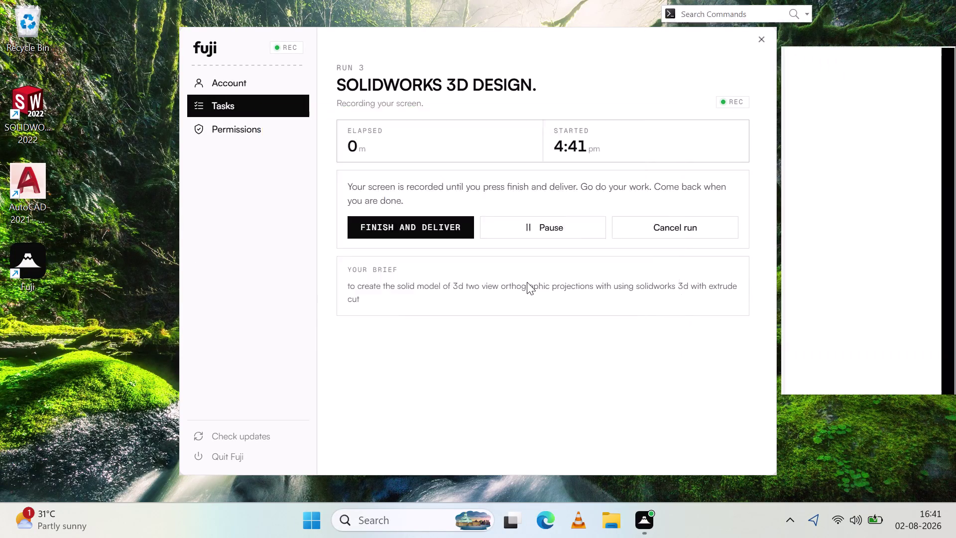
Launch SOLIDWORKS 2022, create a new blank part, and start a Revolved Boss feature.
click(228, 114)
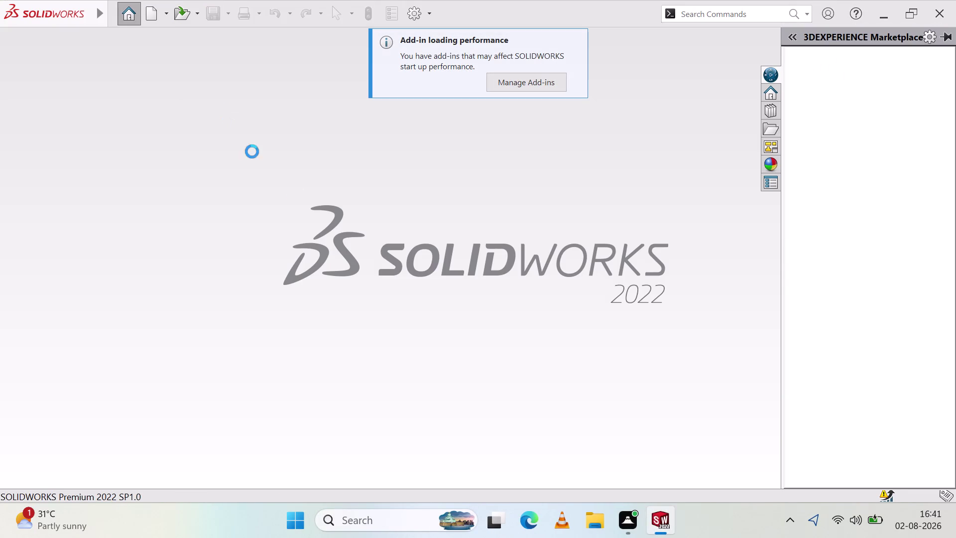
click(376, 212)
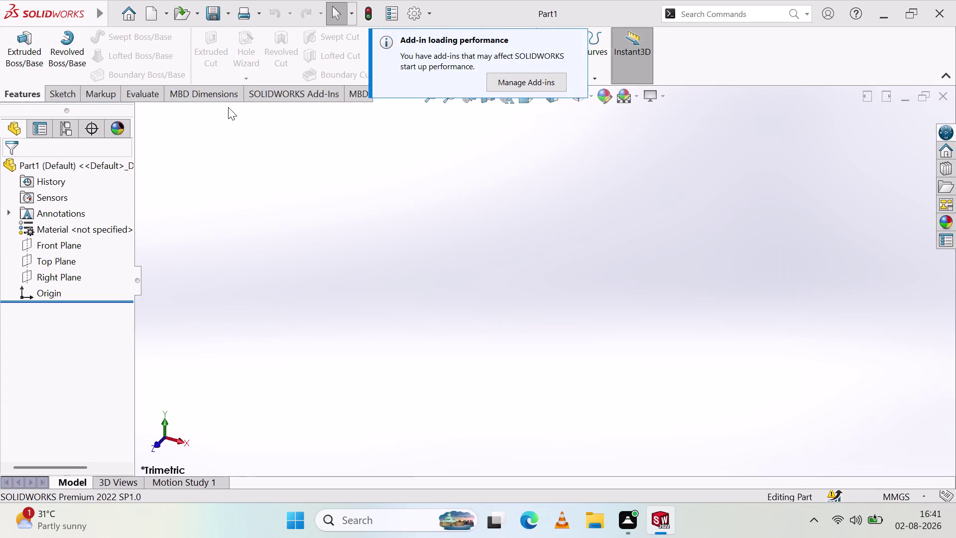
click(70, 52)
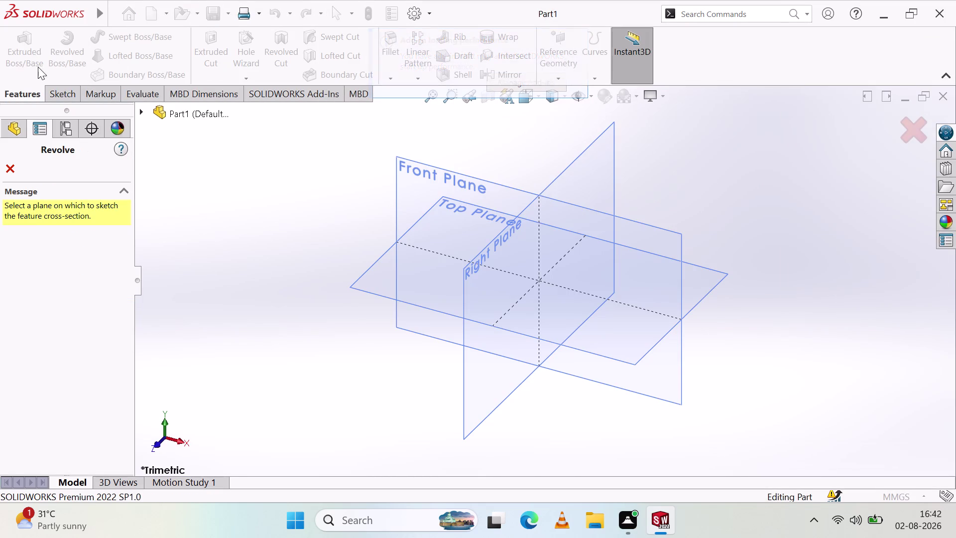
Cancel the accidental revolve and start a new sketch on the Front Plane.
click(8, 163)
click(22, 99)
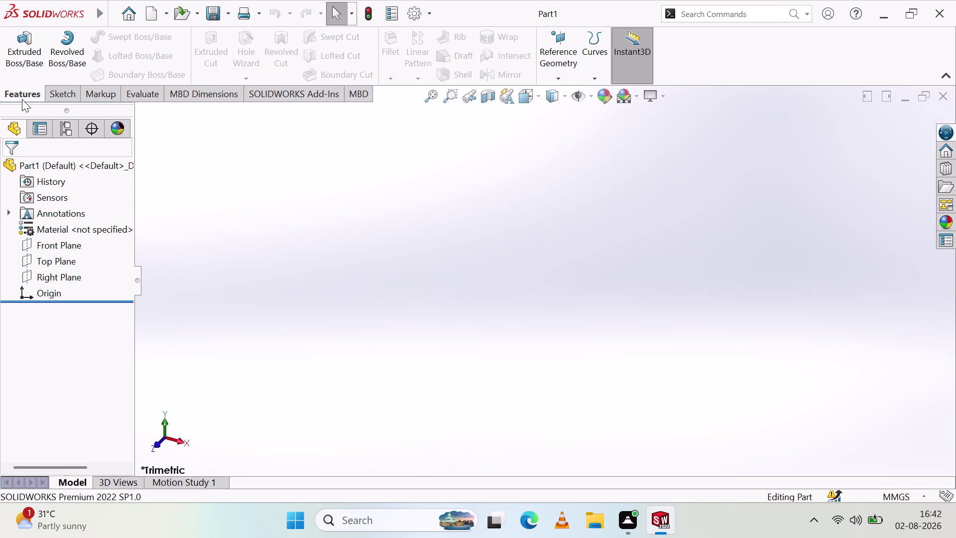
click(20, 87)
click(64, 91)
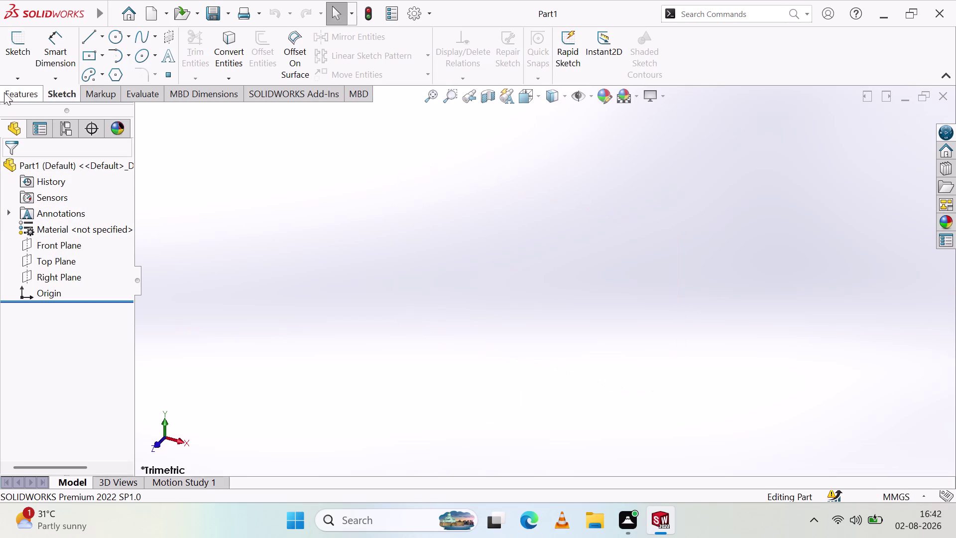
click(18, 43)
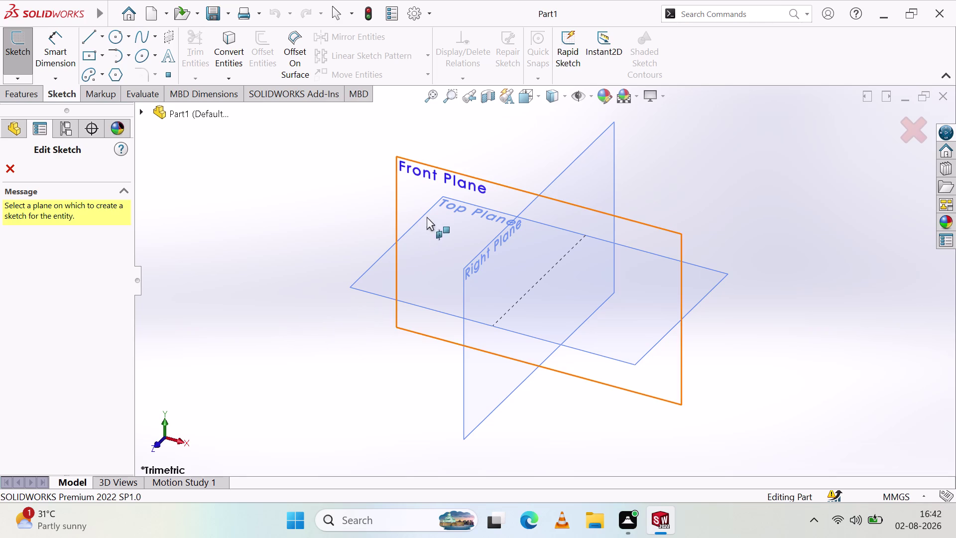
click(413, 189)
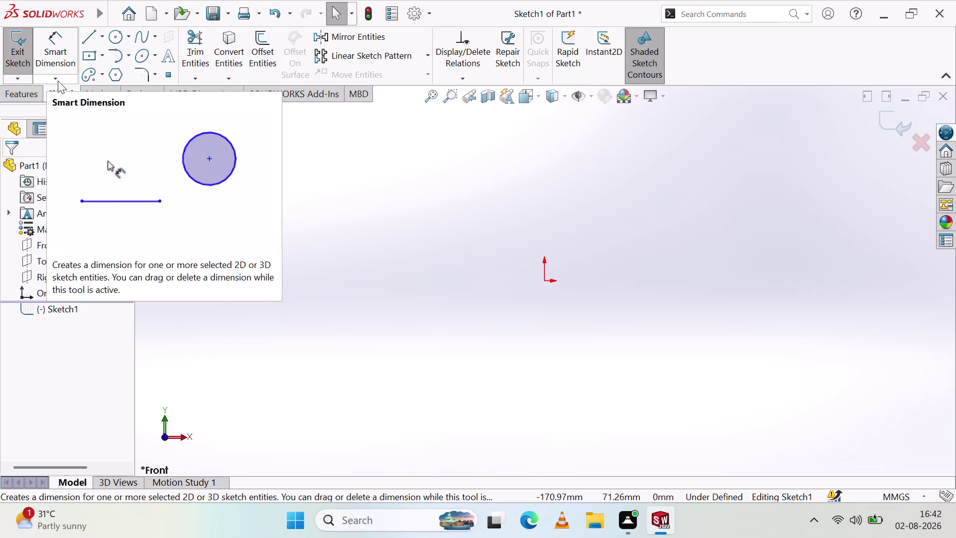
Set the Line tool to construction geometry and start a vertical centreline above the origin.
click(102, 37)
click(117, 77)
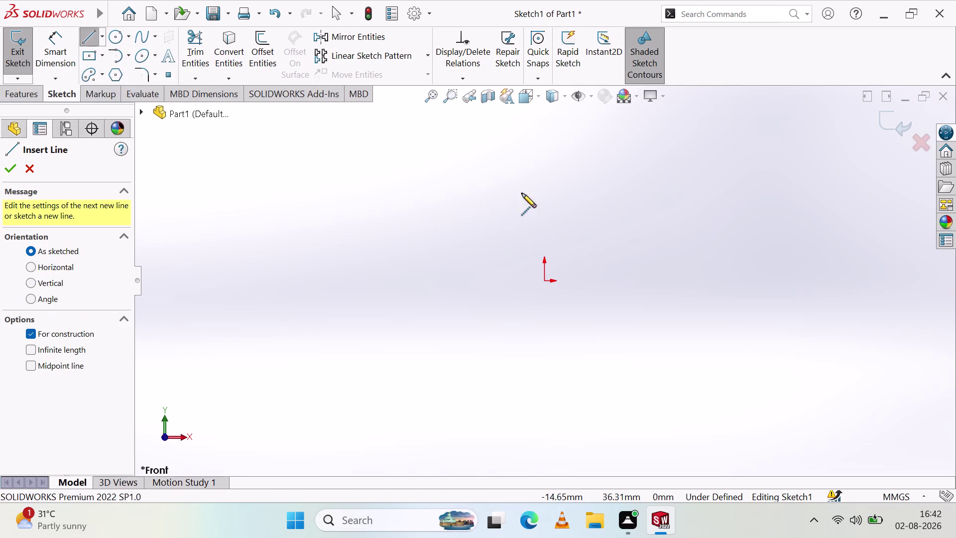
click(544, 119)
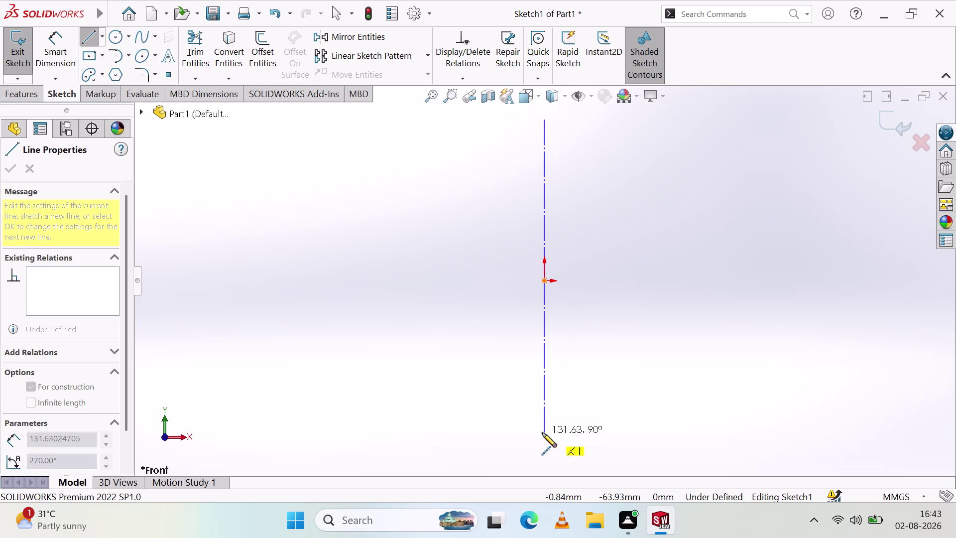
Finish the vertical centreline through the origin and add a horizontal centreline across it.
click(544, 468)
key(Escape)
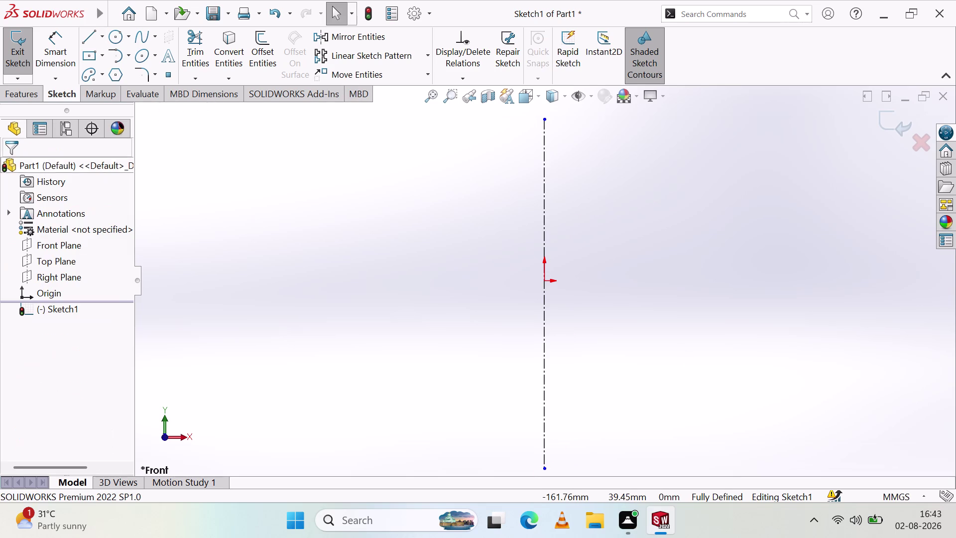
click(103, 35)
click(161, 76)
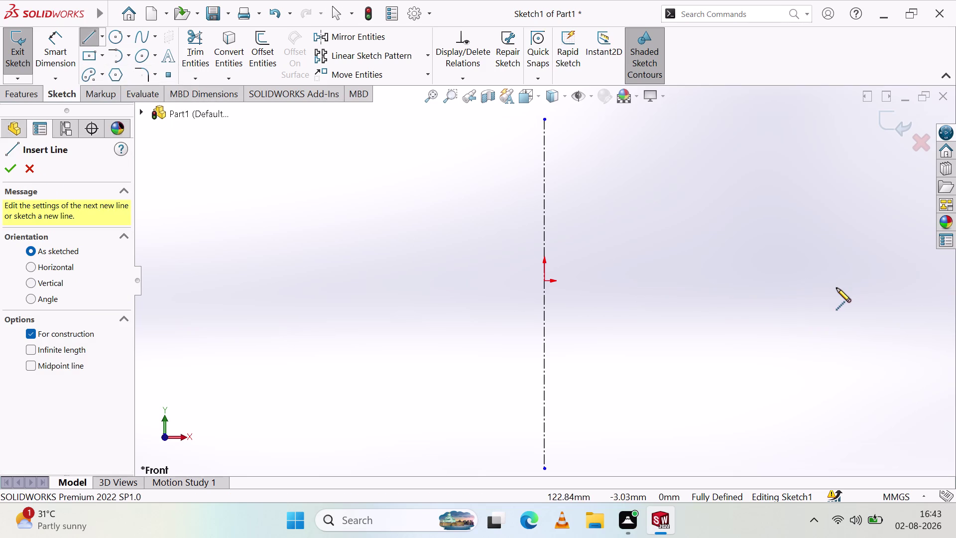
click(877, 279)
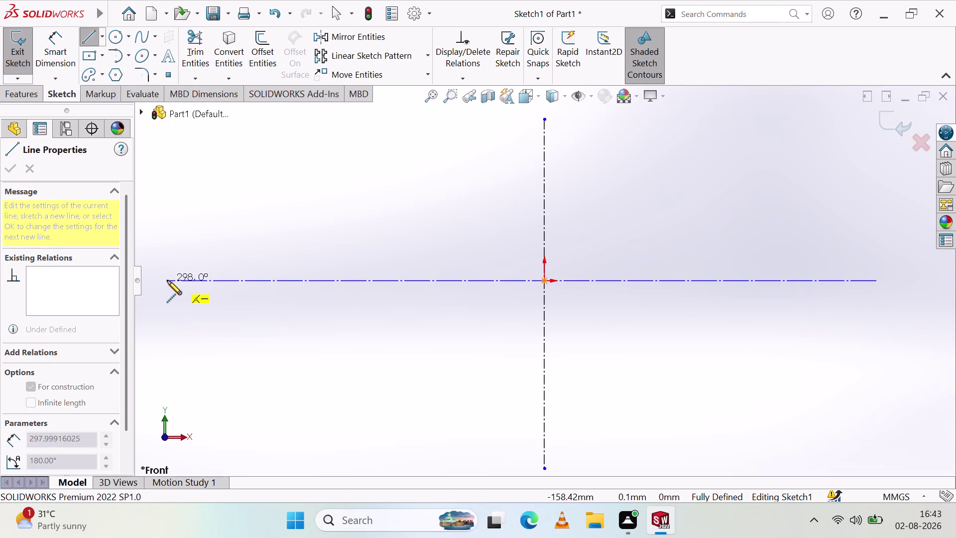
click(167, 280)
key(Escape)
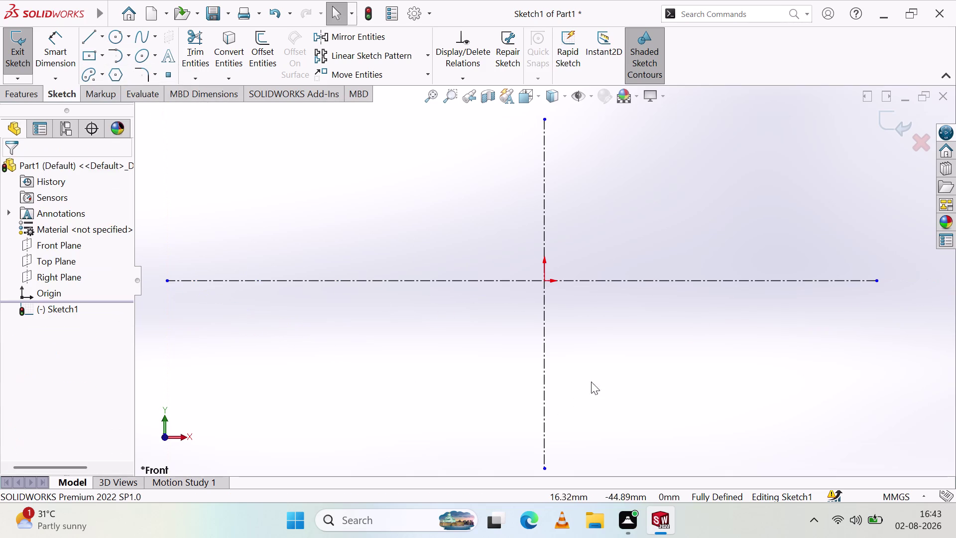
scroll(up, 3)
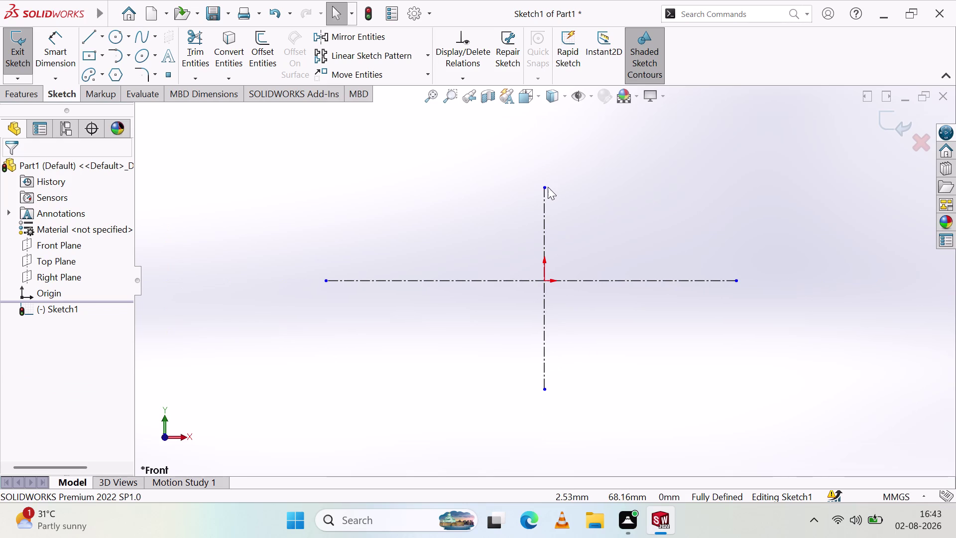
Stretch both centrelines' ends outward, upward, downward, left and right.
scroll(up, 3)
click(544, 186)
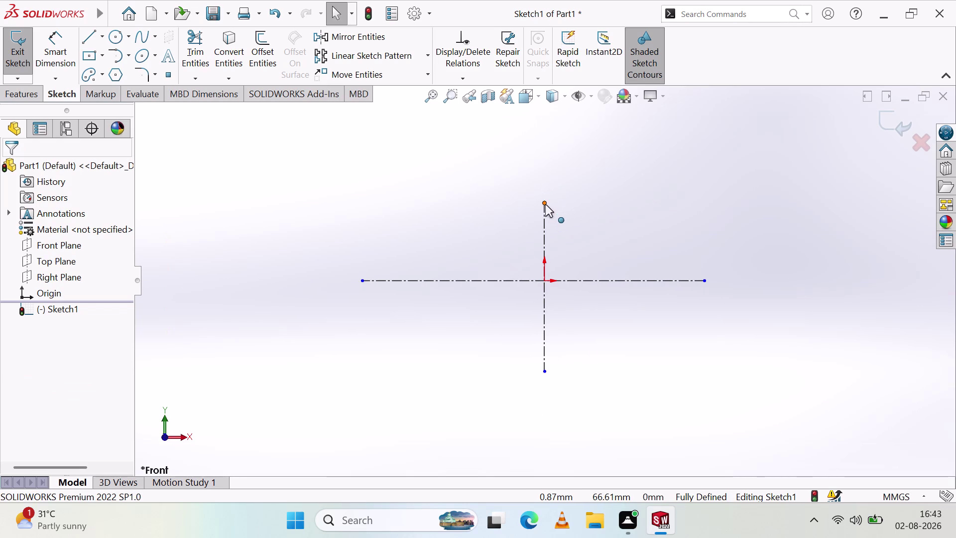
drag(545, 204, 540, 135)
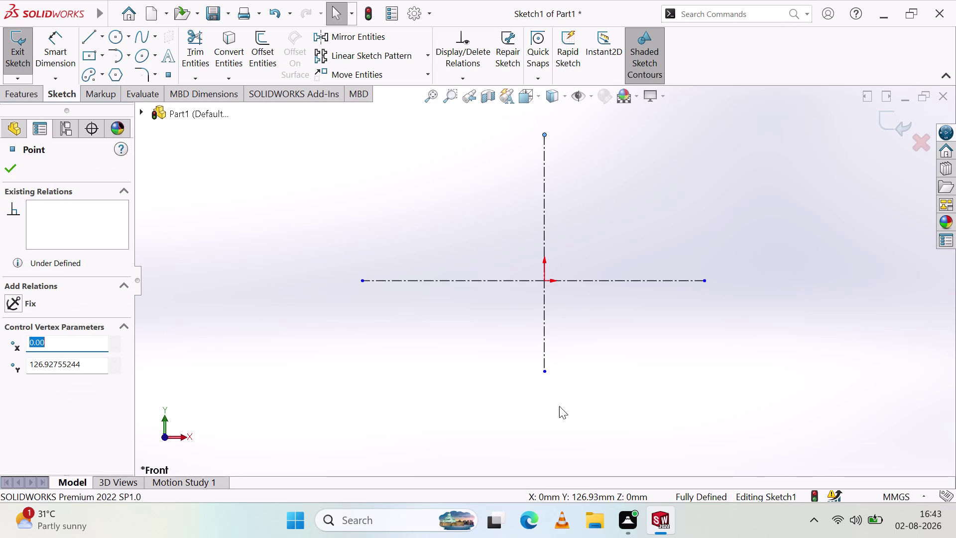
drag(546, 372, 564, 456)
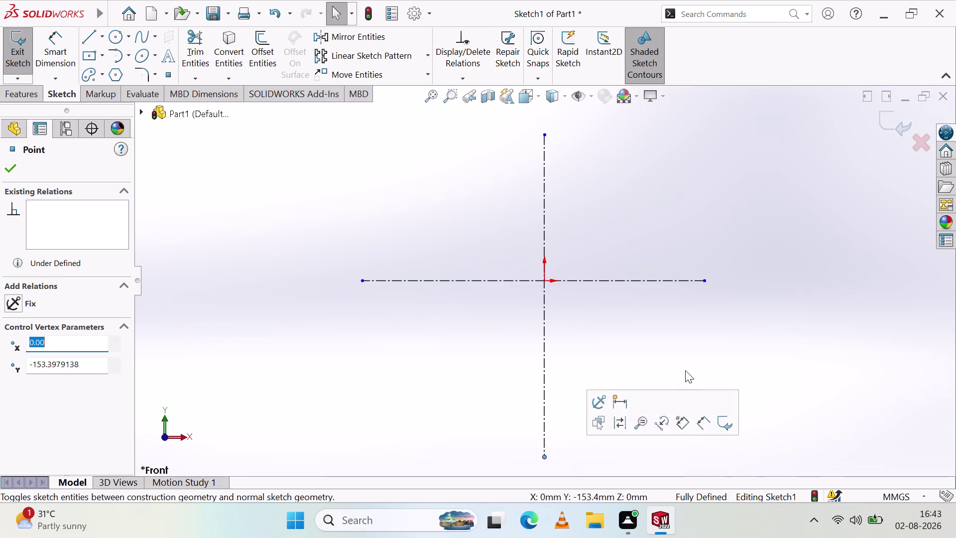
drag(706, 279, 869, 279)
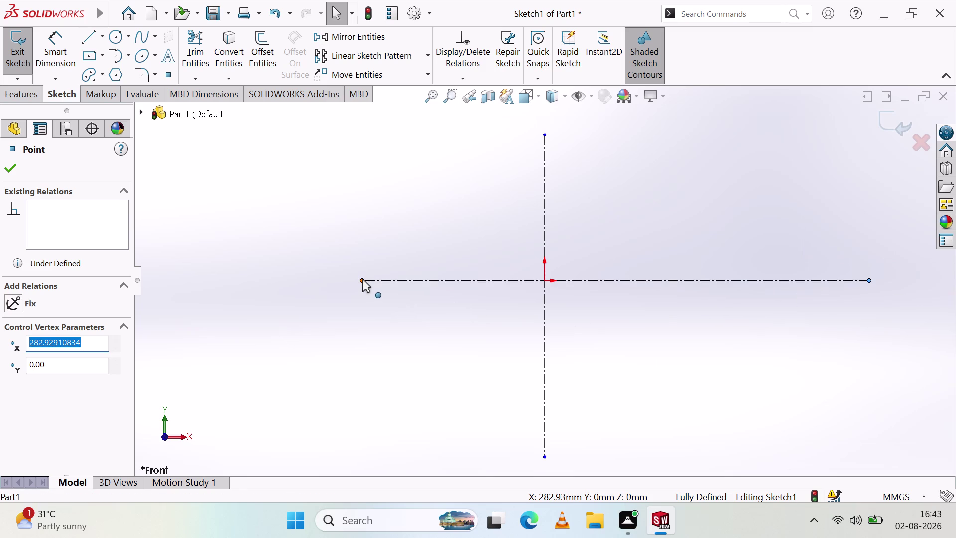
drag(363, 280, 261, 261)
click(373, 344)
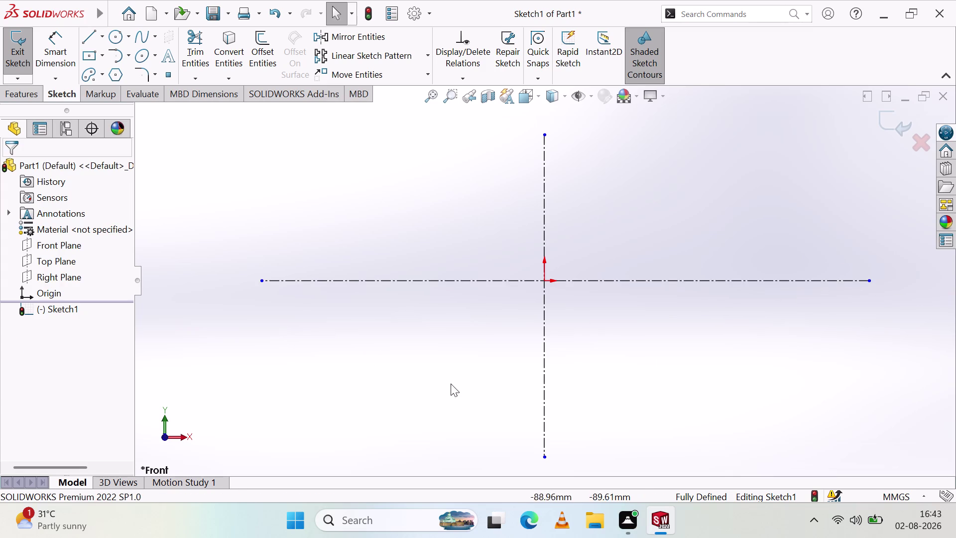
Zoom around the lengthened centrelines and switch the Line tool to regular lines.
scroll(down, 3)
scroll(up, 3)
scroll(up, 3)
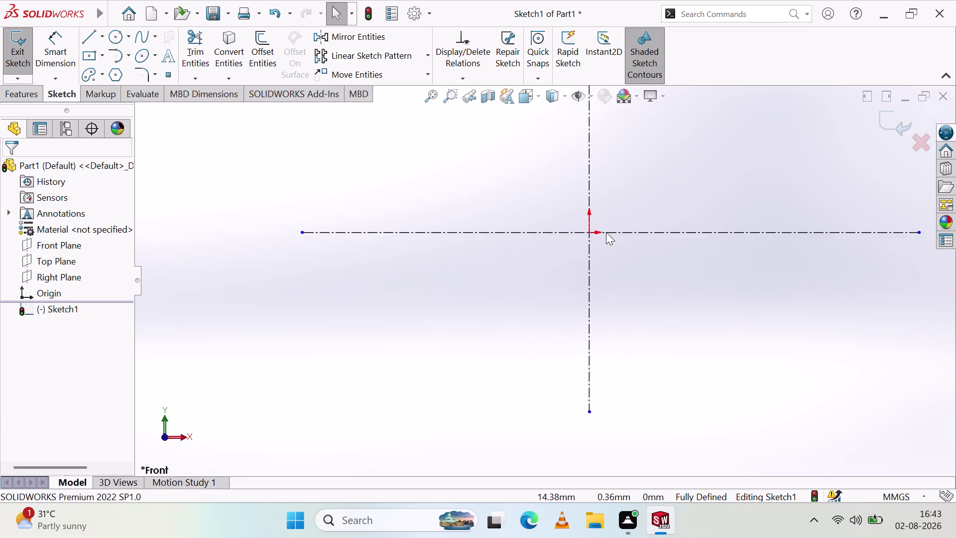
scroll(down, 3)
scroll(up, 3)
scroll(down, 3)
scroll(down, 3)
scroll(up, 3)
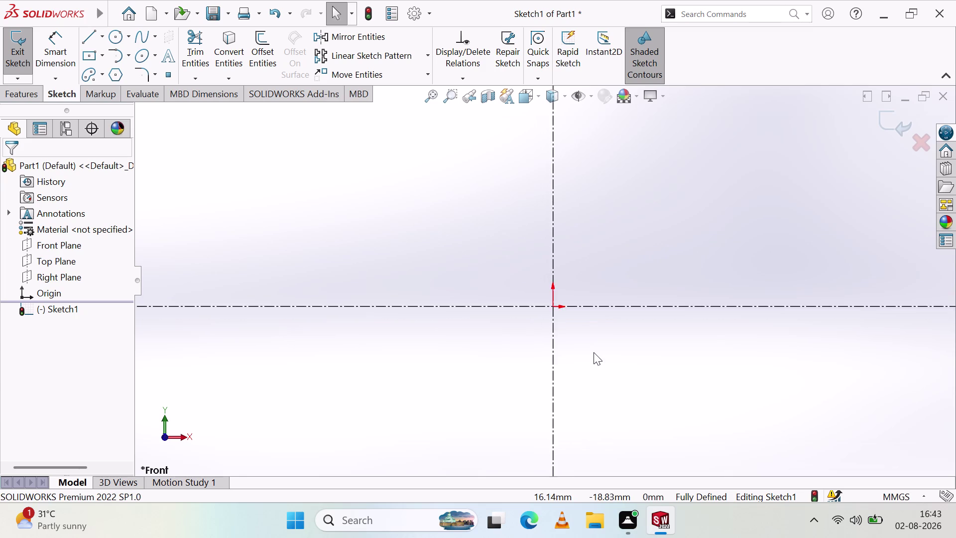
scroll(up, 3)
scroll(down, 3)
scroll(up, 3)
scroll(down, 3)
scroll(up, 3)
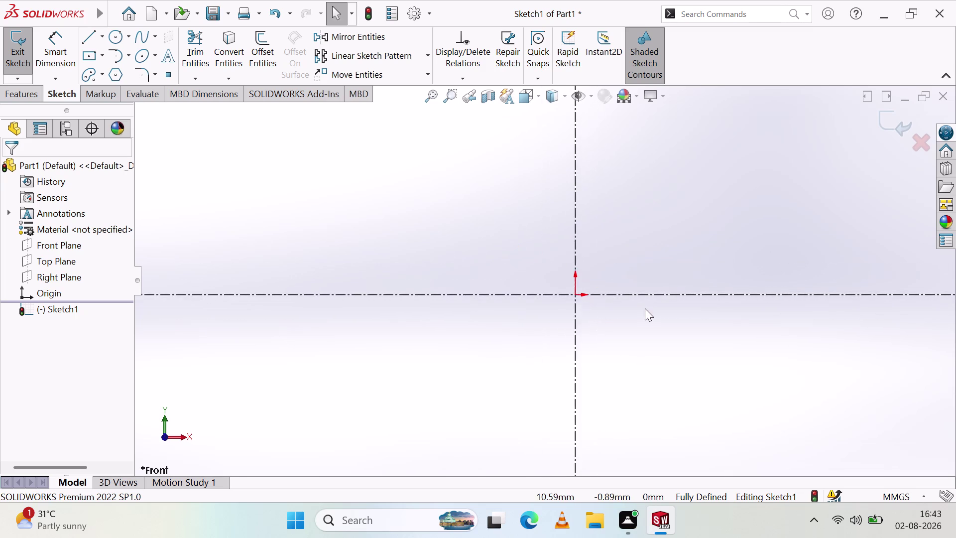
scroll(down, 3)
scroll(up, 3)
scroll(down, 3)
scroll(down, 3)
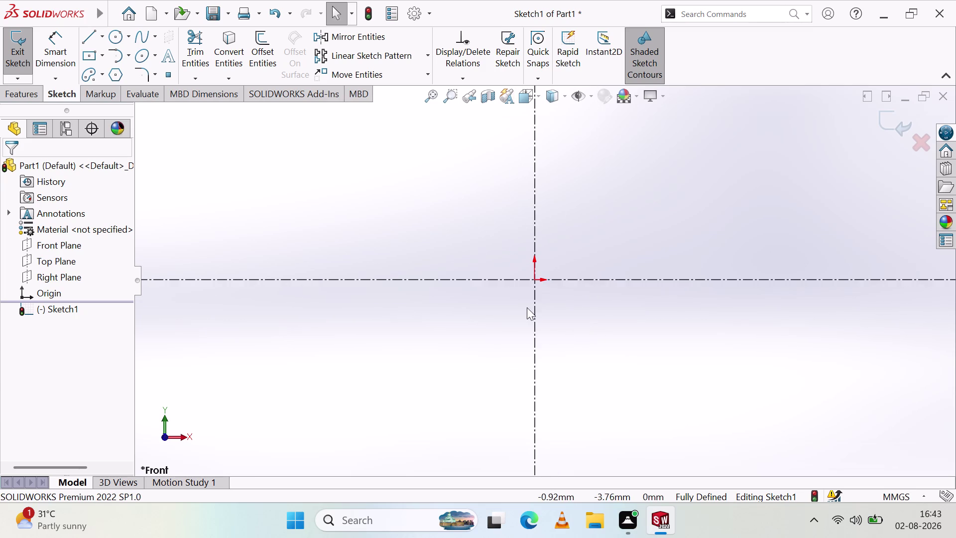
scroll(up, 3)
scroll(down, 3)
scroll(up, 3)
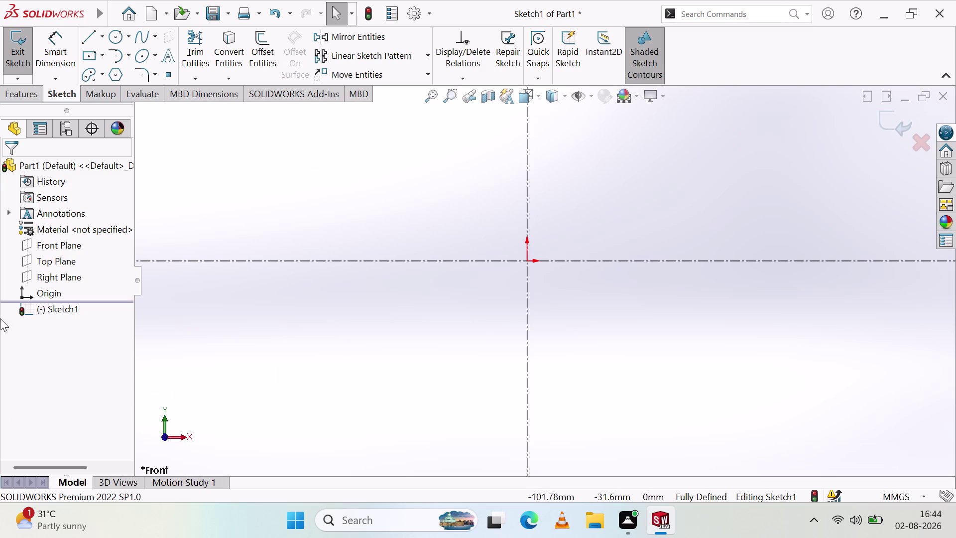
click(92, 35)
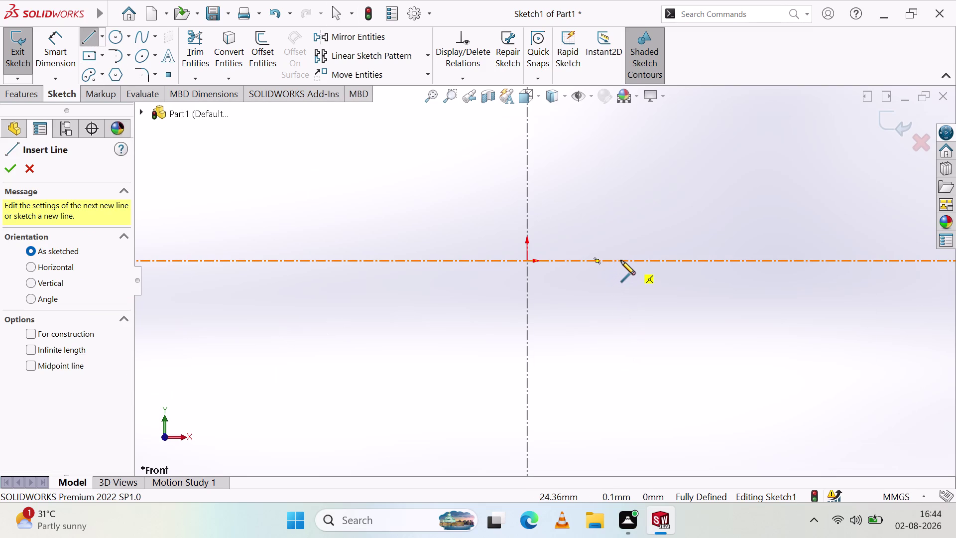
Draw a base line from the origin rightward, then delete it.
click(526, 261)
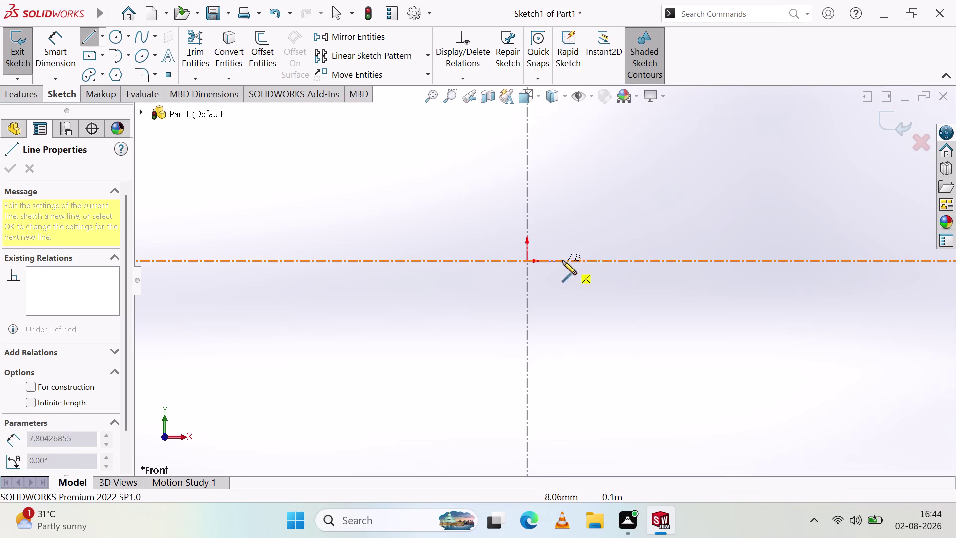
click(663, 260)
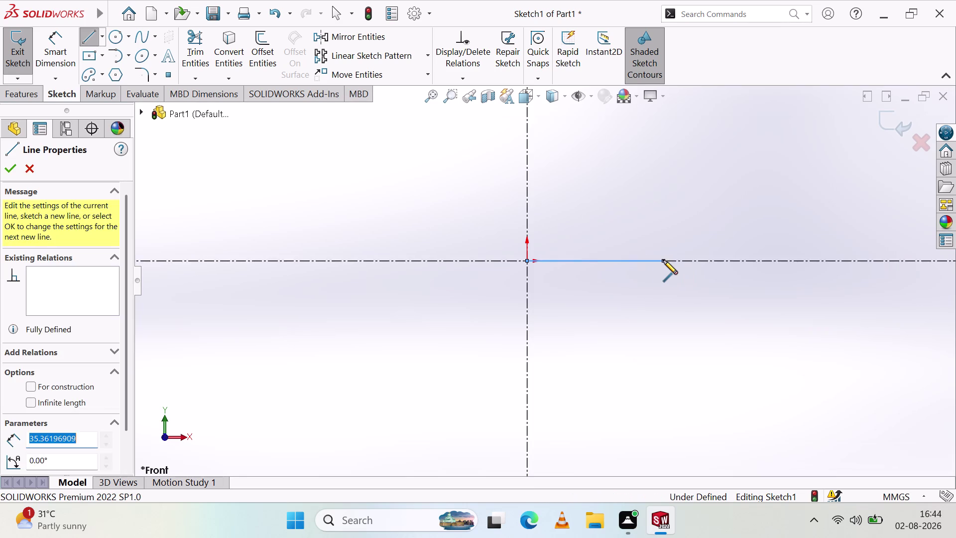
key(Escape)
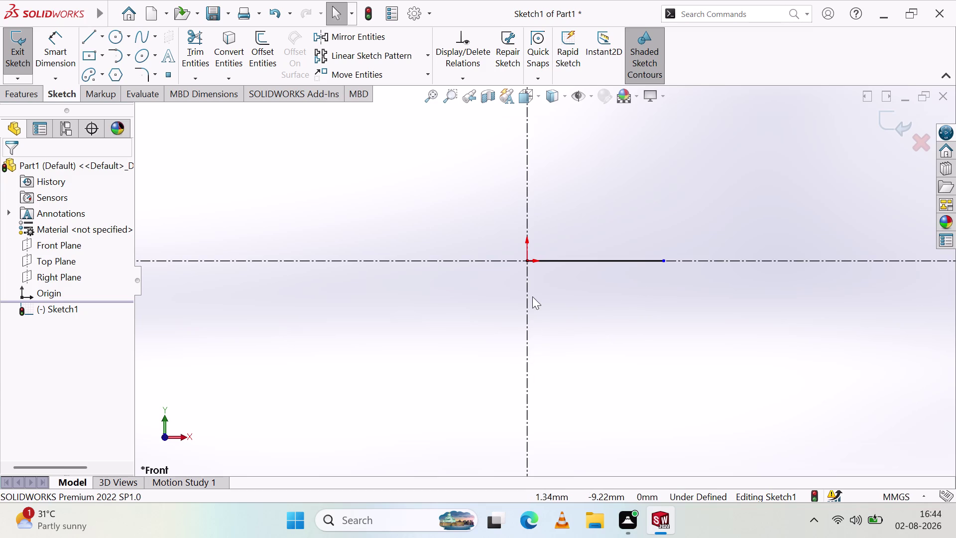
click(94, 43)
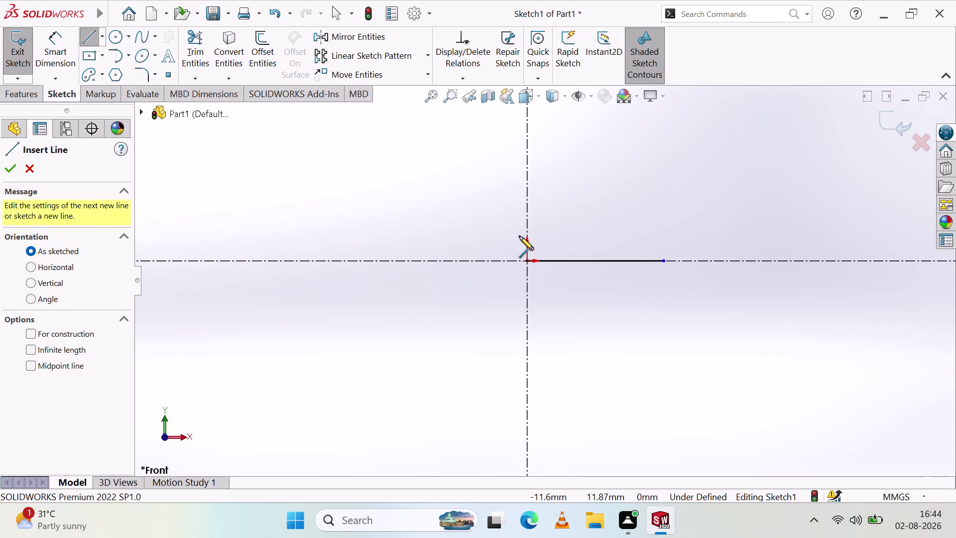
key(Escape)
click(576, 260)
key(Delete)
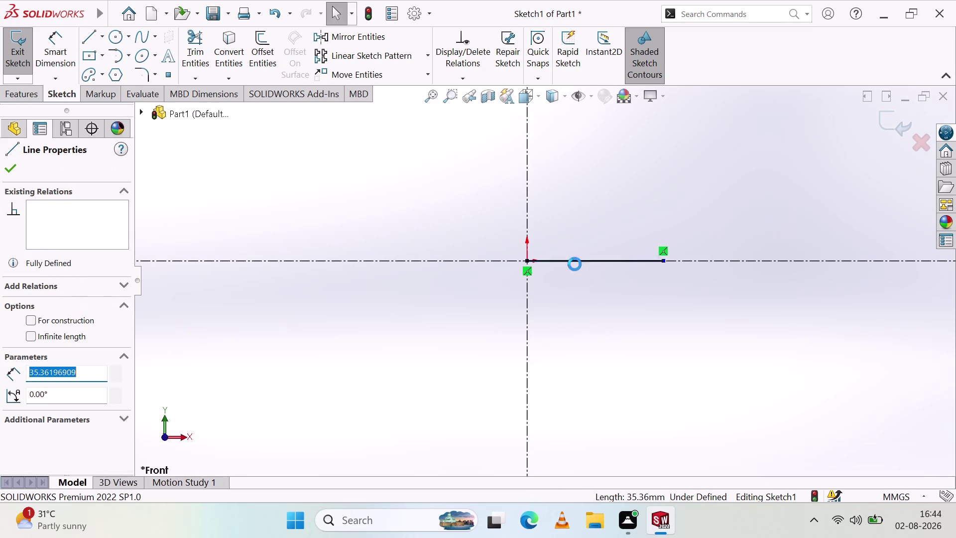
Redraw the base line along the horizontal centreline and stretch its left end farther left.
click(90, 38)
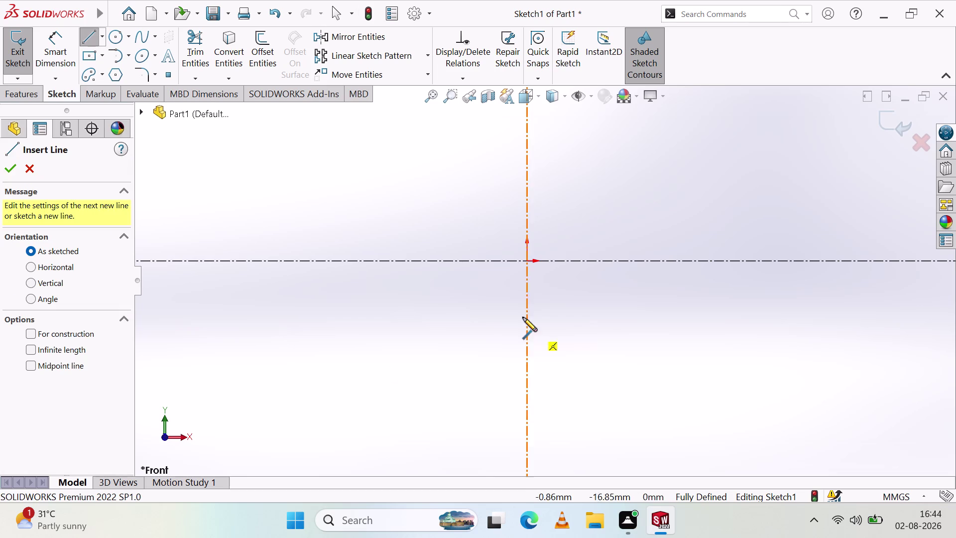
click(407, 260)
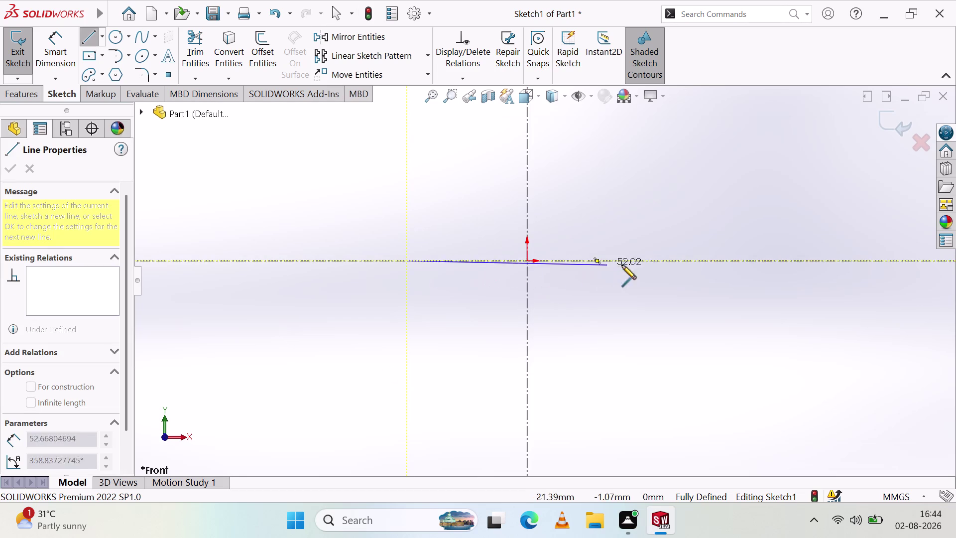
click(688, 260)
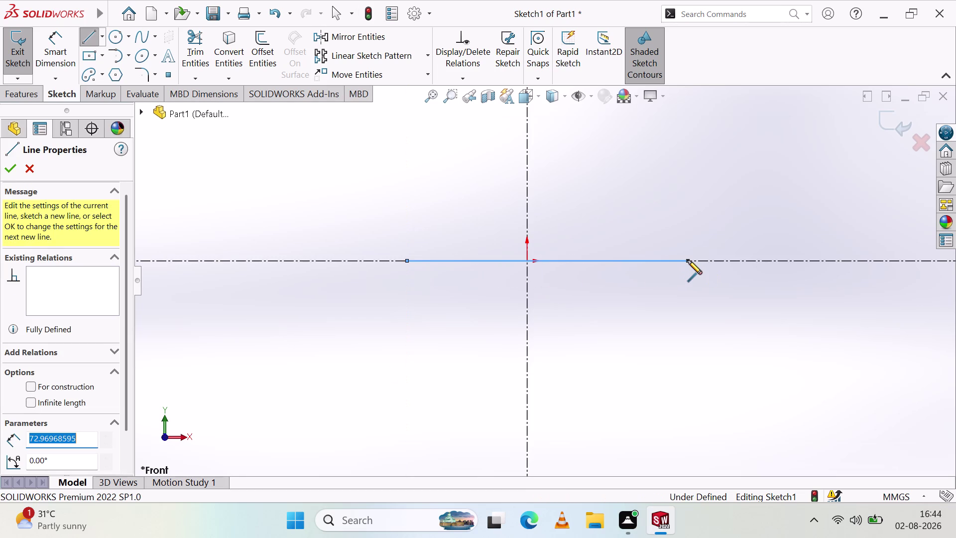
key(Escape)
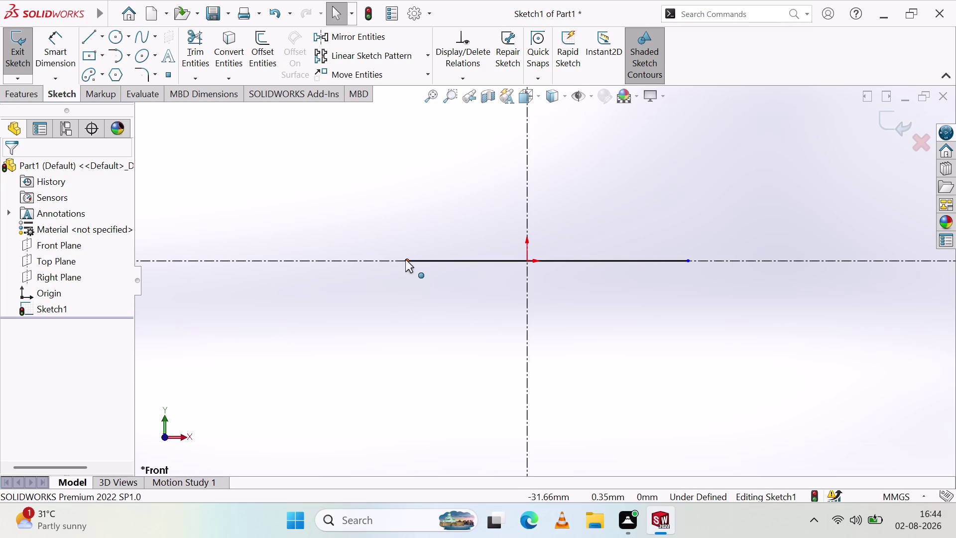
drag(407, 262, 313, 251)
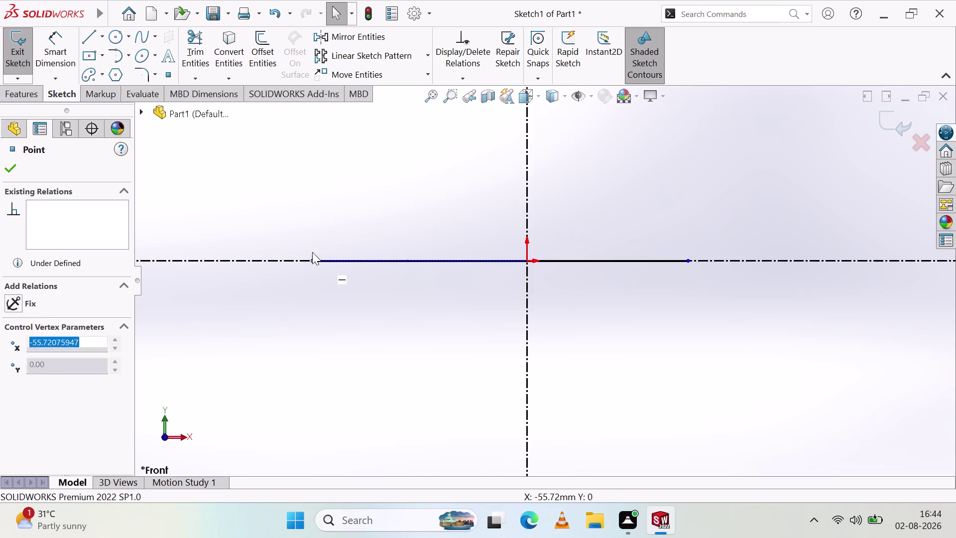
Stretch the base line's right end farther right along the horizontal centreline.
drag(689, 260, 748, 260)
key(Escape)
key(Escape)
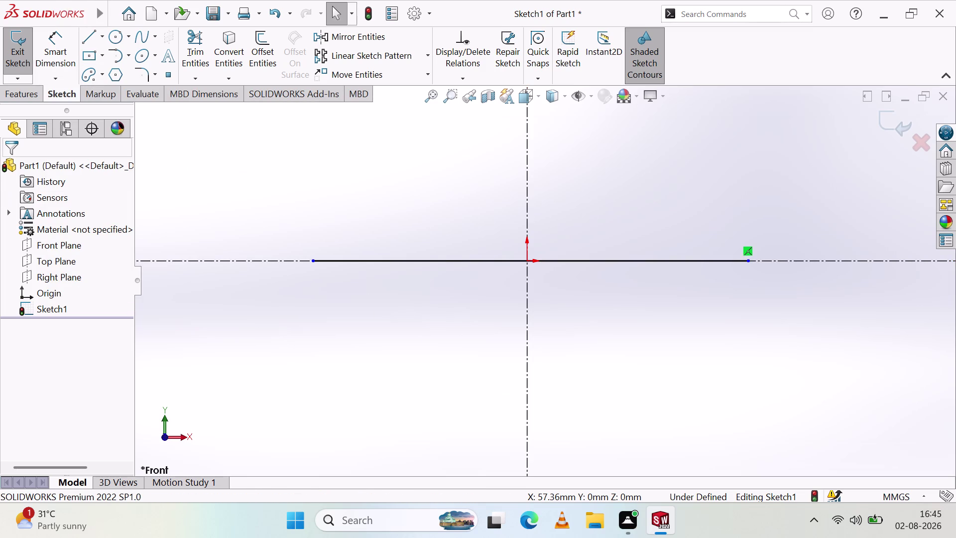
click(62, 45)
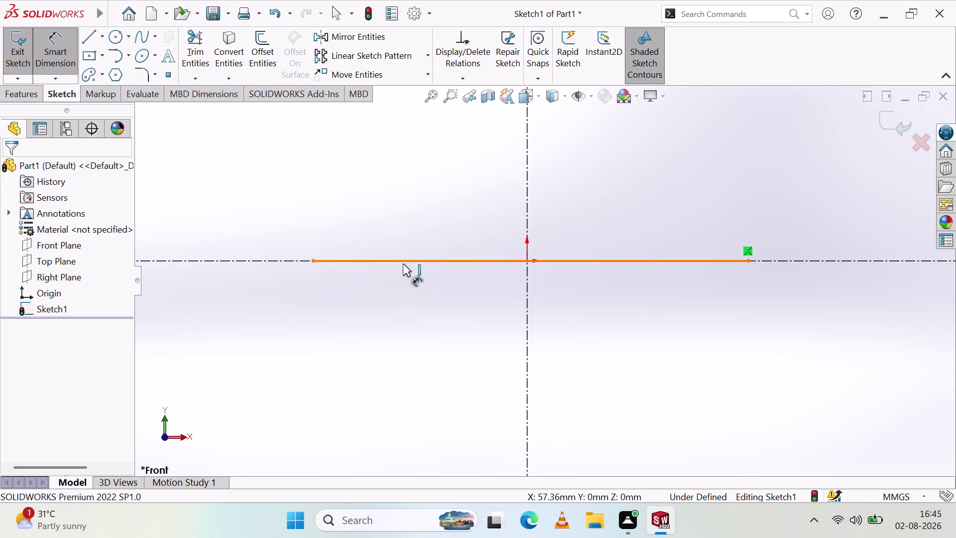
Dimension the base line to 54 mm and position the 54.00 label beneath it.
click(408, 261)
click(398, 321)
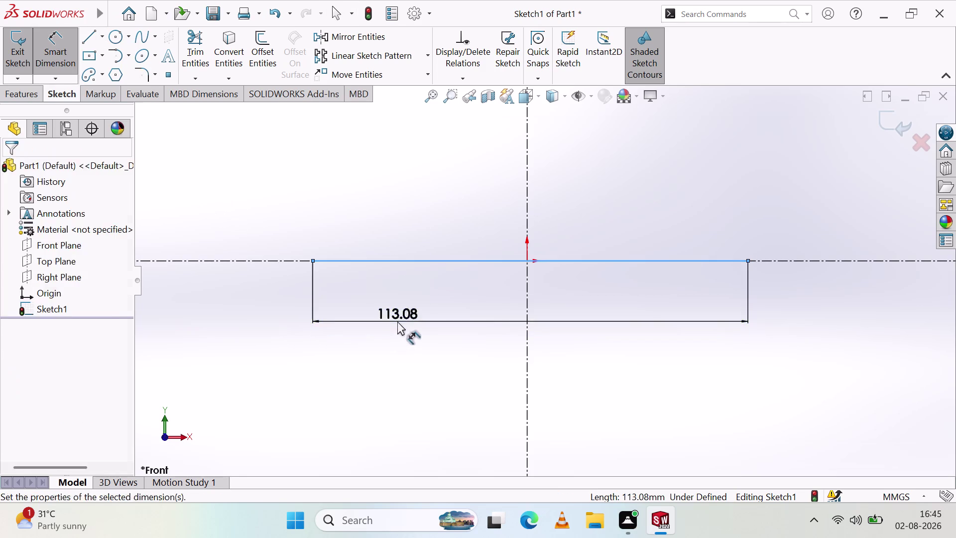
text(54)
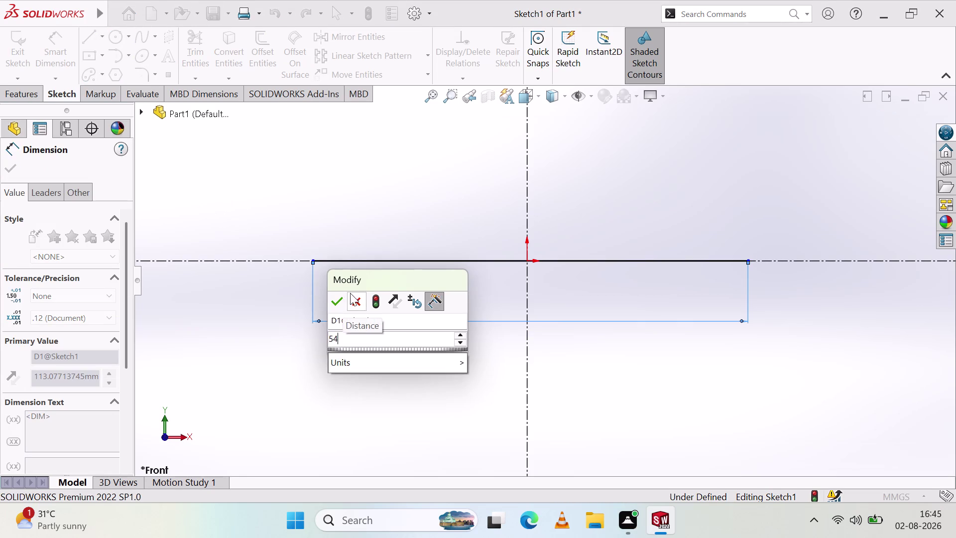
click(335, 297)
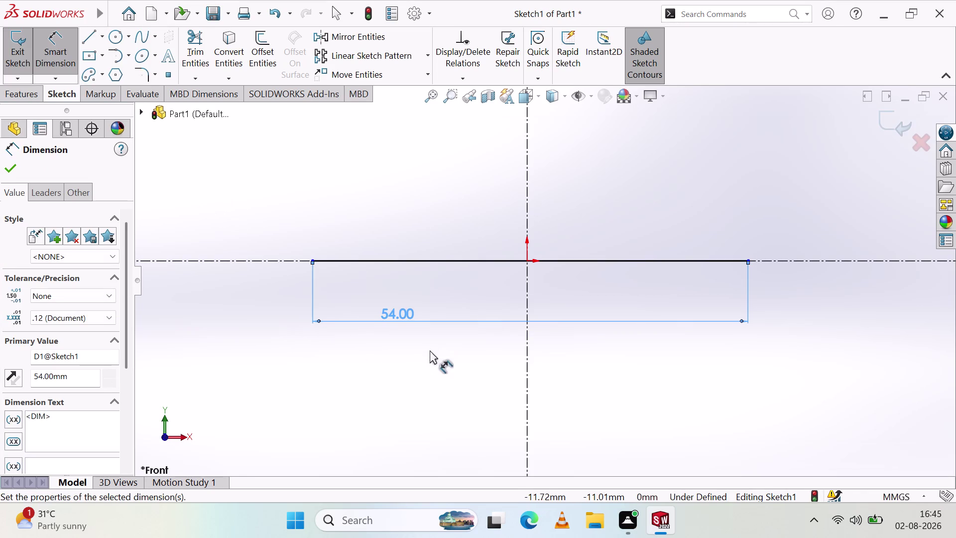
click(0, 172)
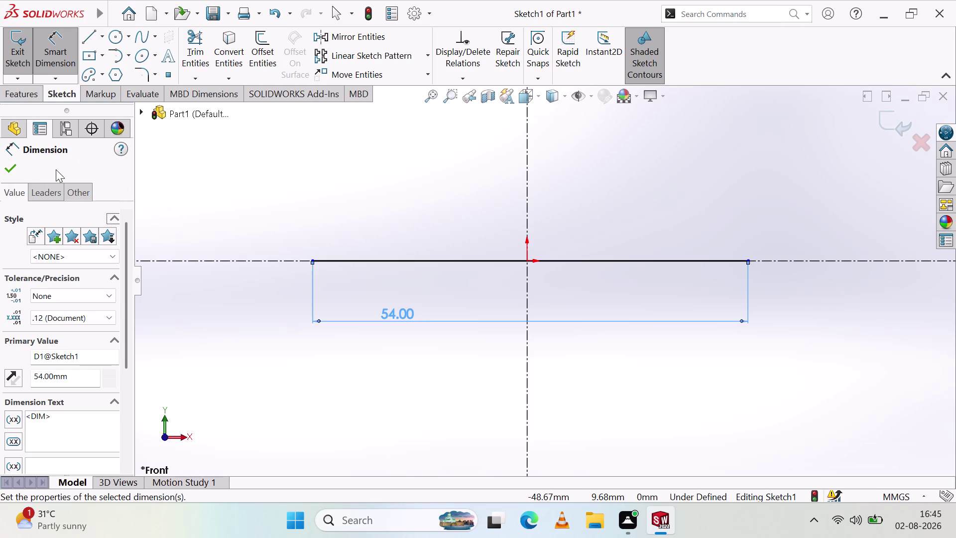
click(10, 165)
click(353, 211)
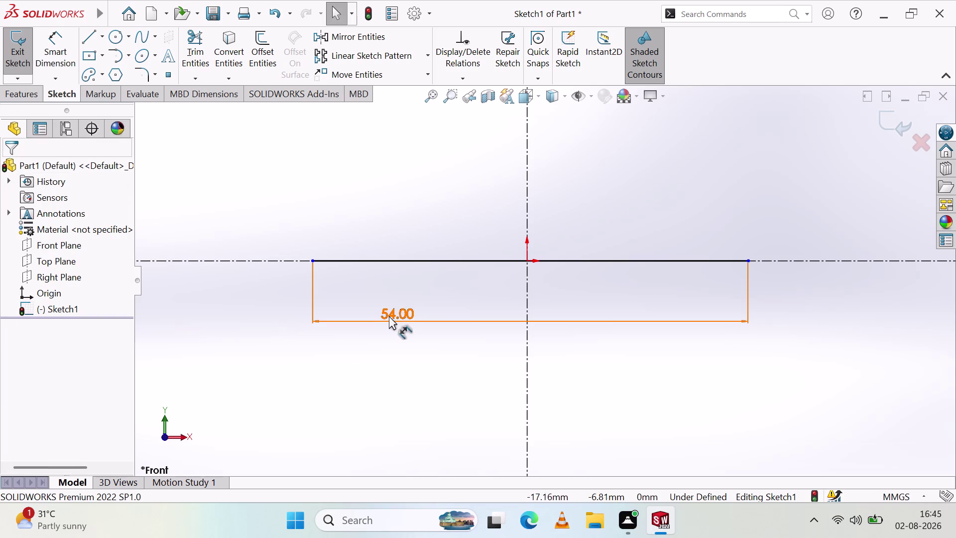
drag(388, 312, 569, 300)
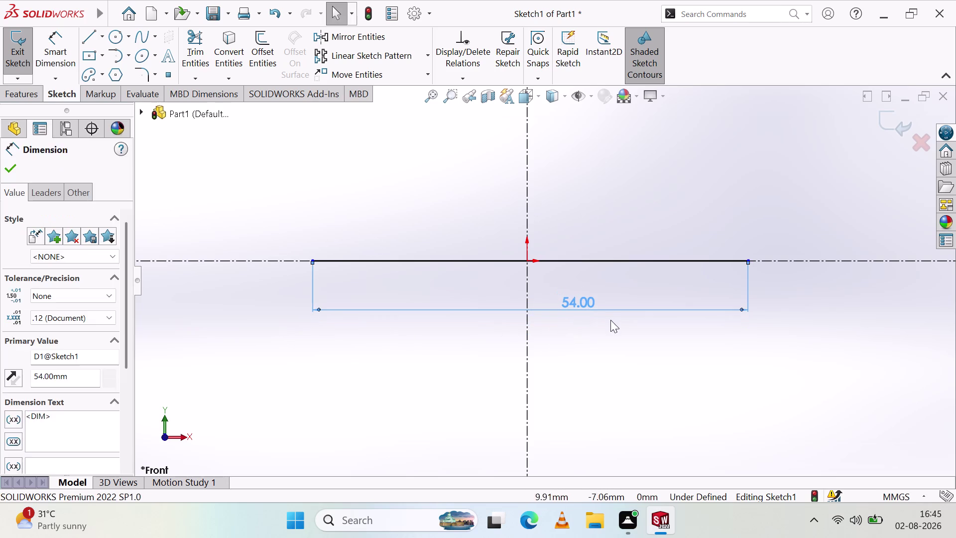
click(615, 324)
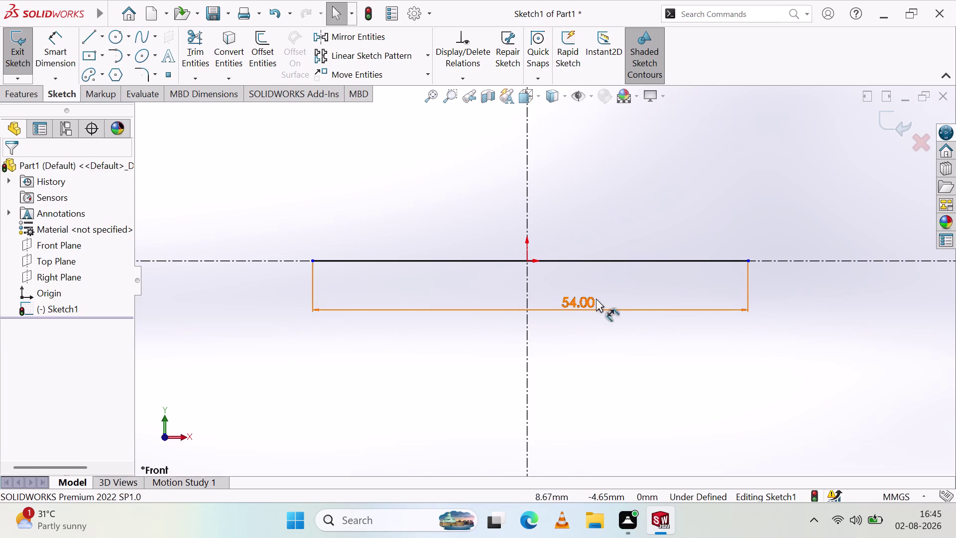
scroll(up, 3)
scroll(up, 3)
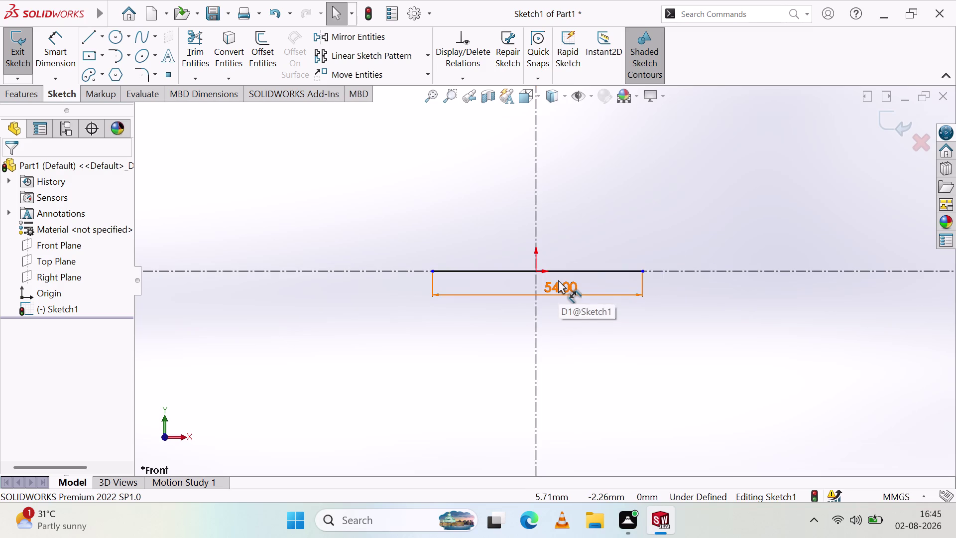
click(94, 37)
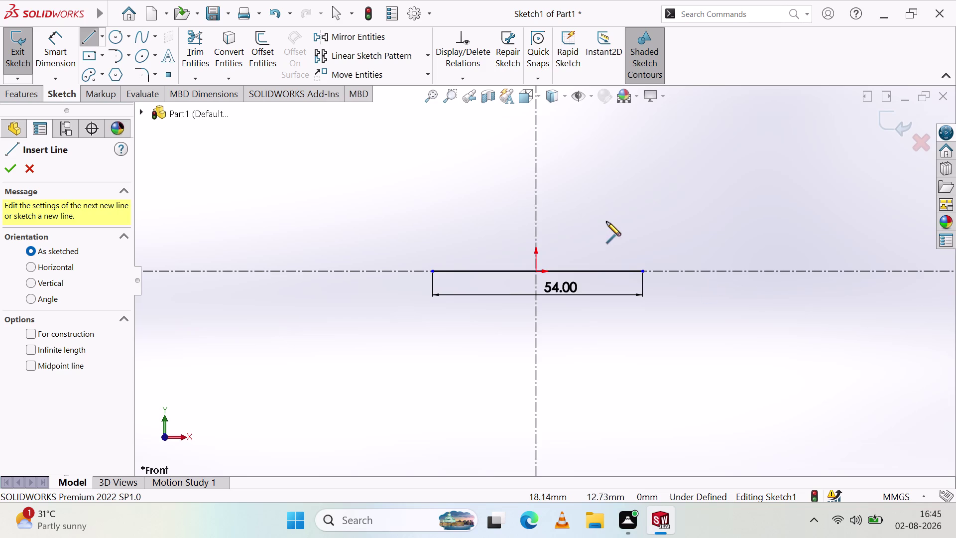
Zoom the view in and out around the 54 mm base line and centrelines.
scroll(up, 3)
scroll(down, 3)
scroll(up, 3)
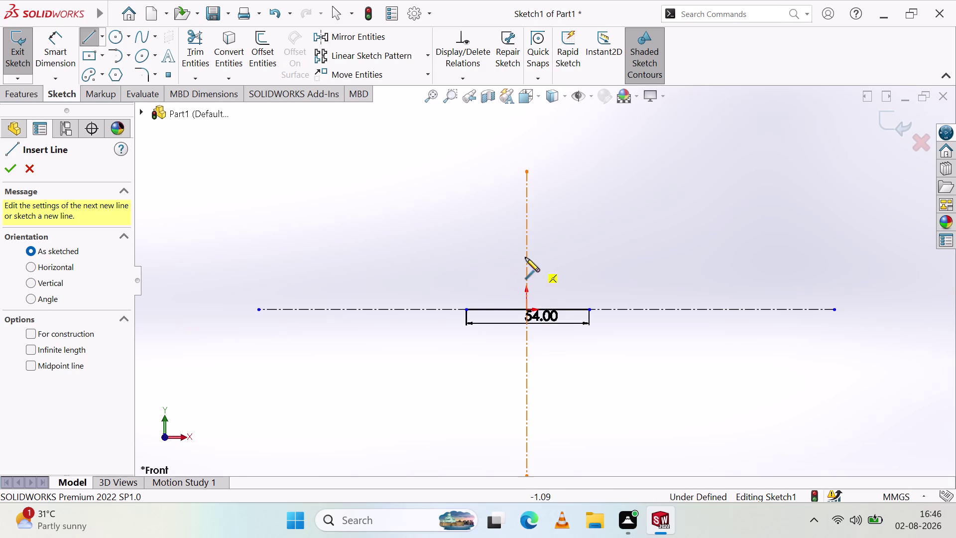
Draw a short horizontal line above the base line, ending at the vertical centreline.
click(489, 202)
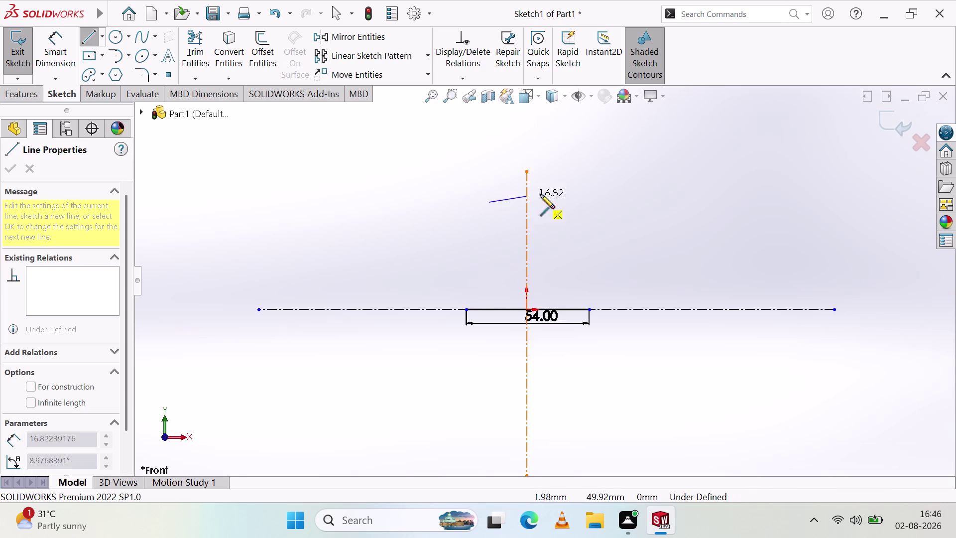
click(578, 203)
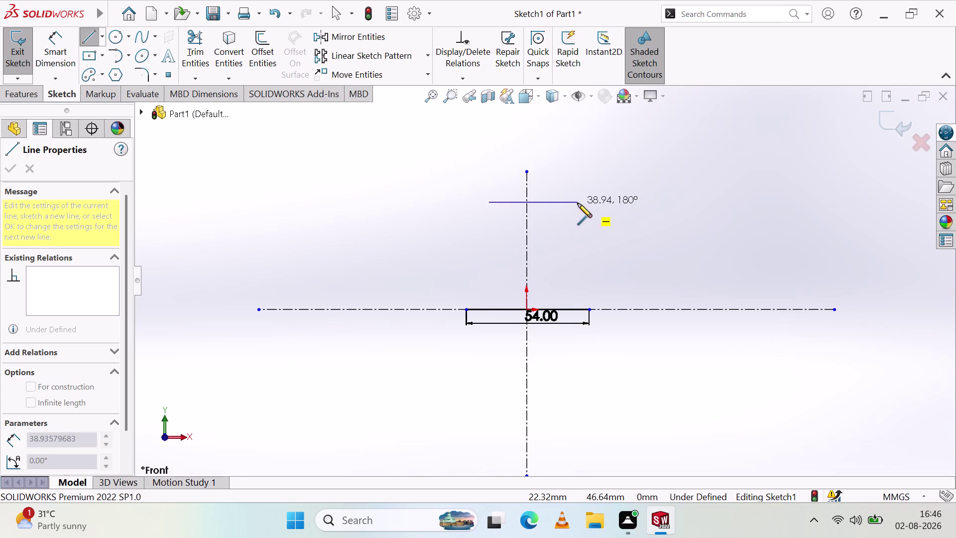
key(Escape)
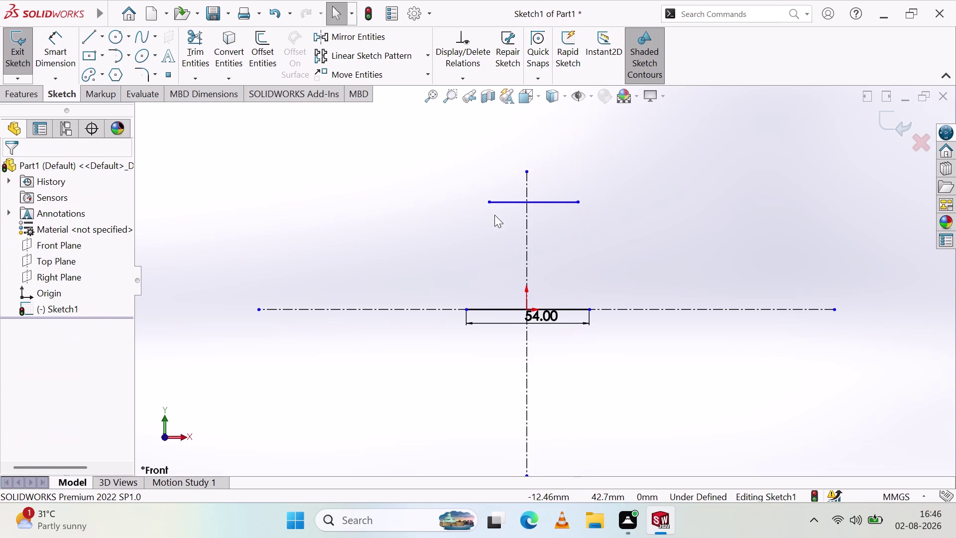
Dimension the upper horizontal line to an 18 mm length.
click(70, 49)
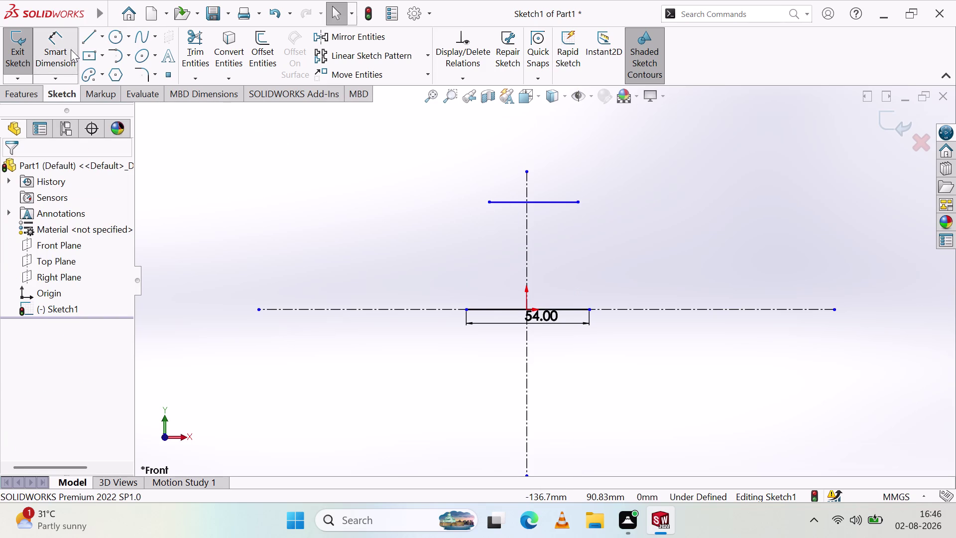
click(520, 200)
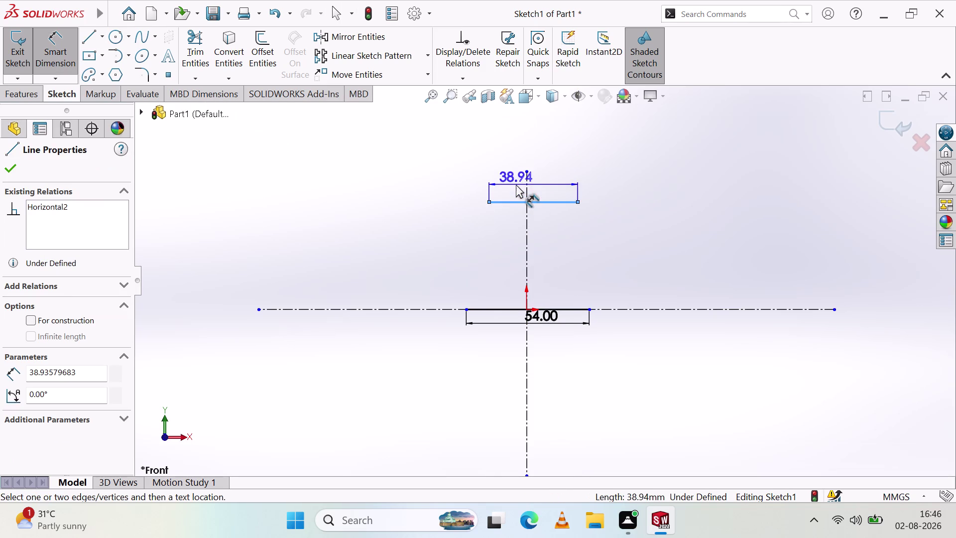
click(465, 186)
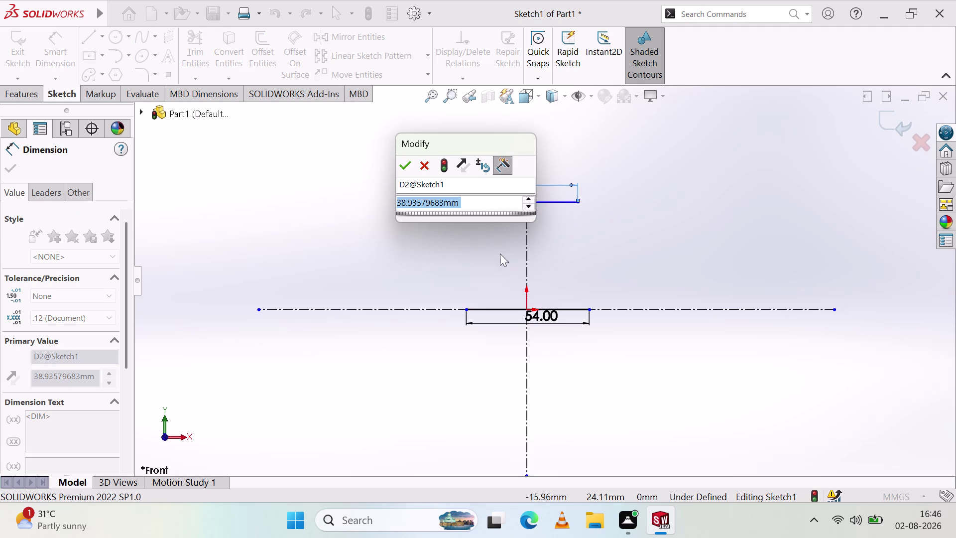
key(1)
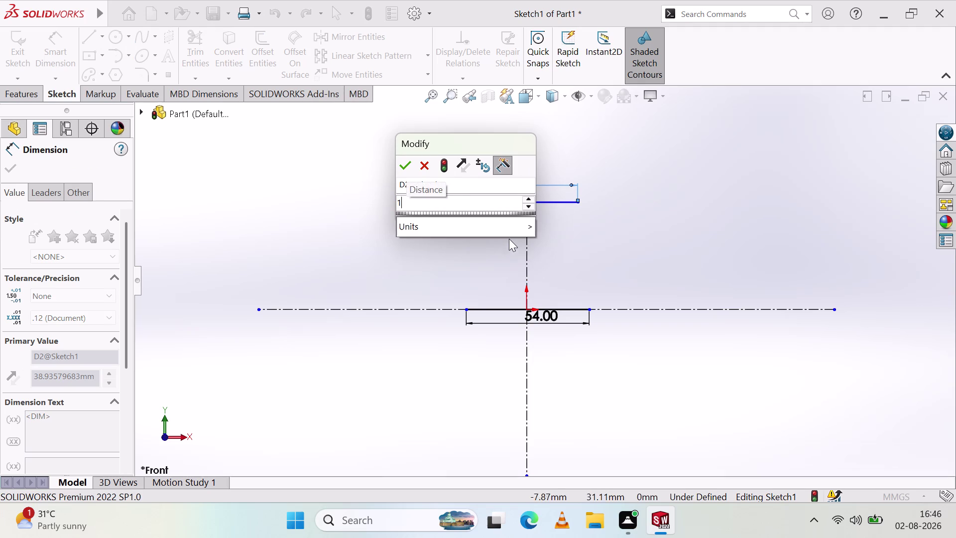
key(8)
key(Return)
click(451, 219)
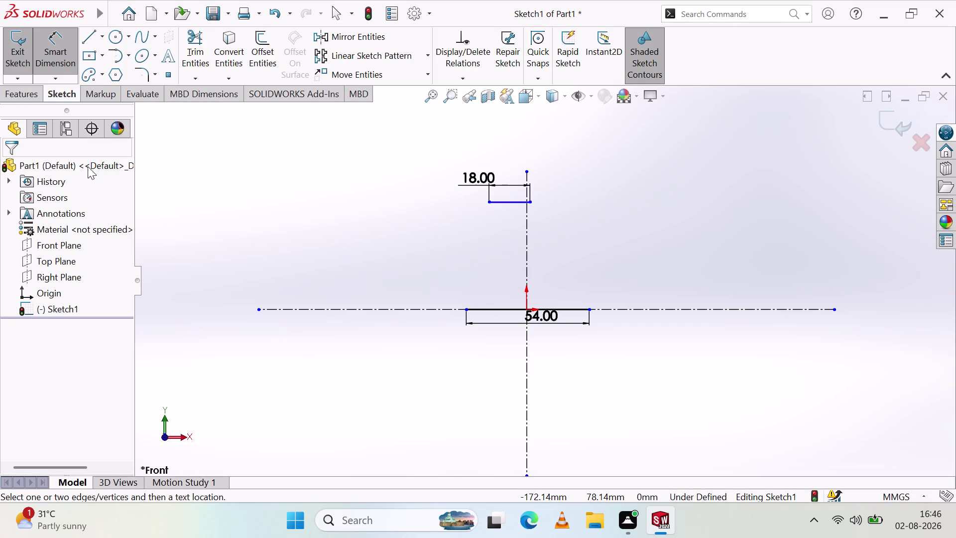
click(511, 203)
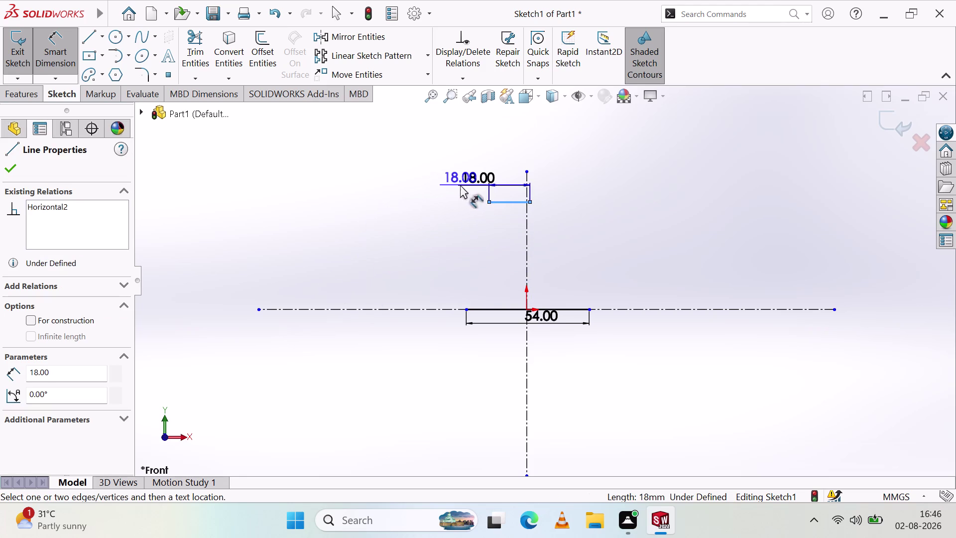
key(Escape)
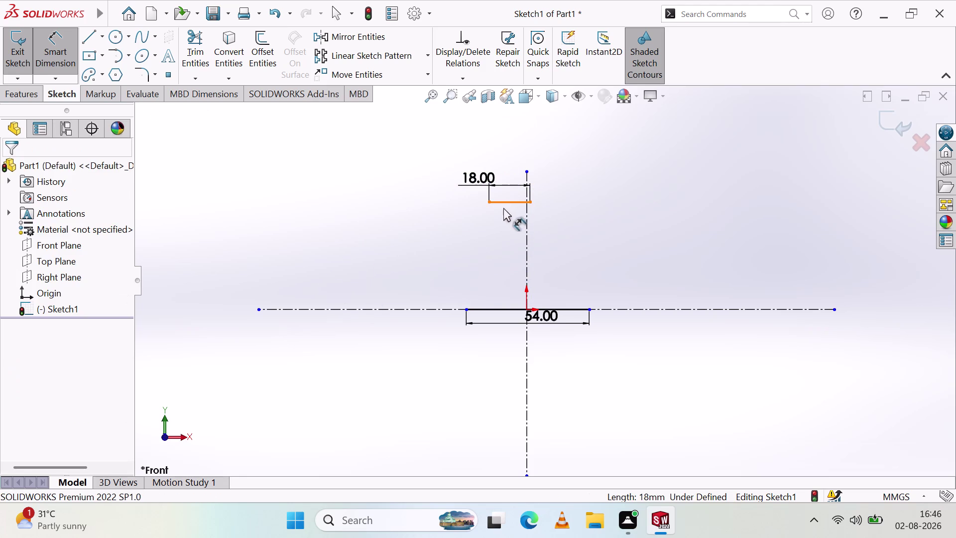
Attempt a dimension from the upper line's left end to the centreline, then cancel it.
click(489, 202)
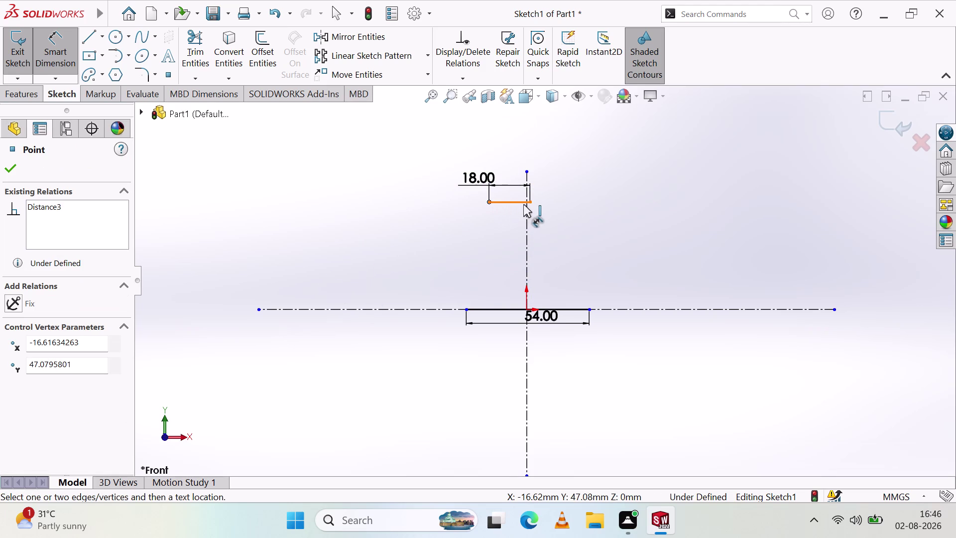
click(530, 203)
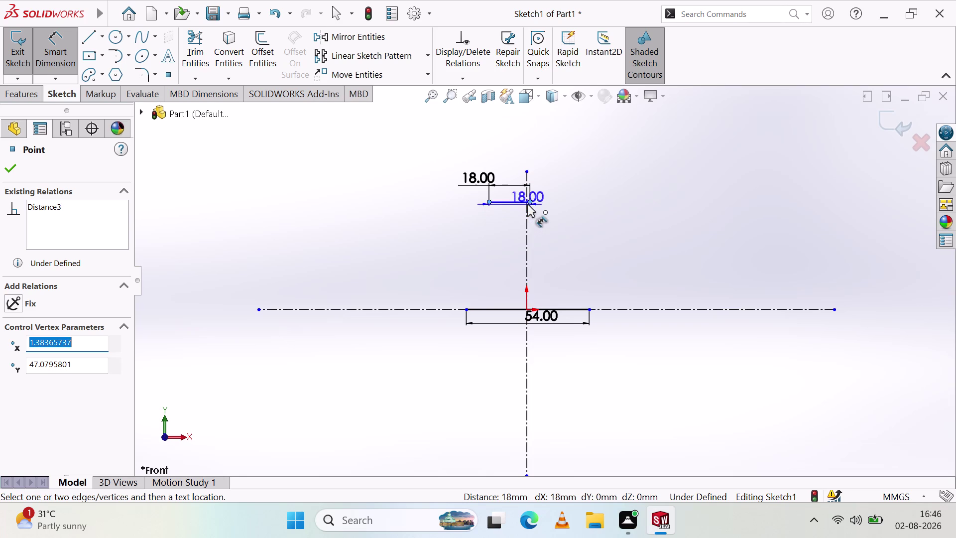
key(Escape)
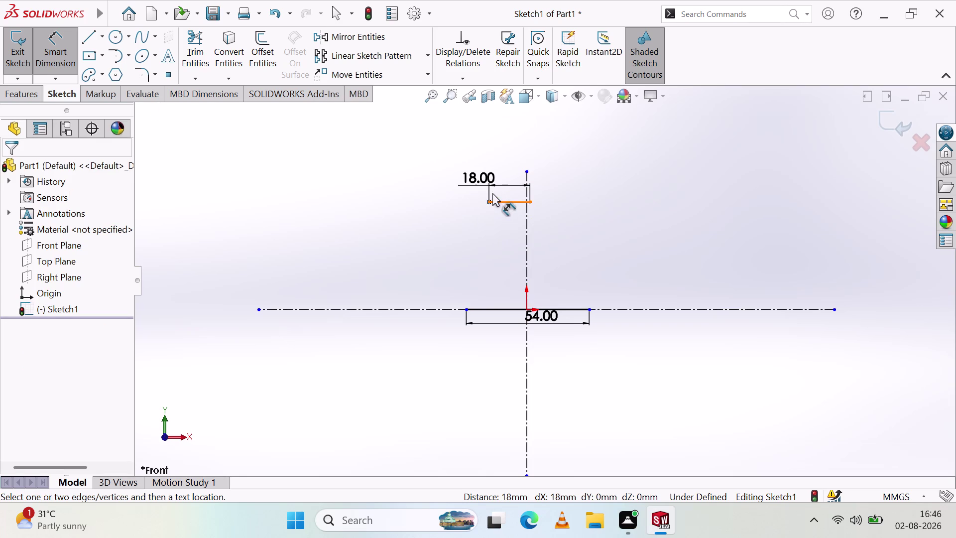
click(518, 201)
key(Escape)
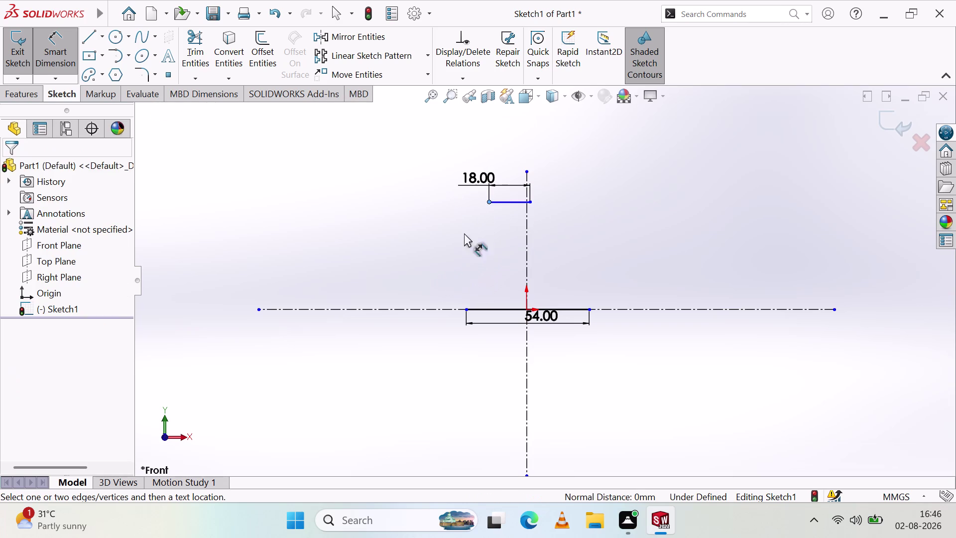
key(Escape)
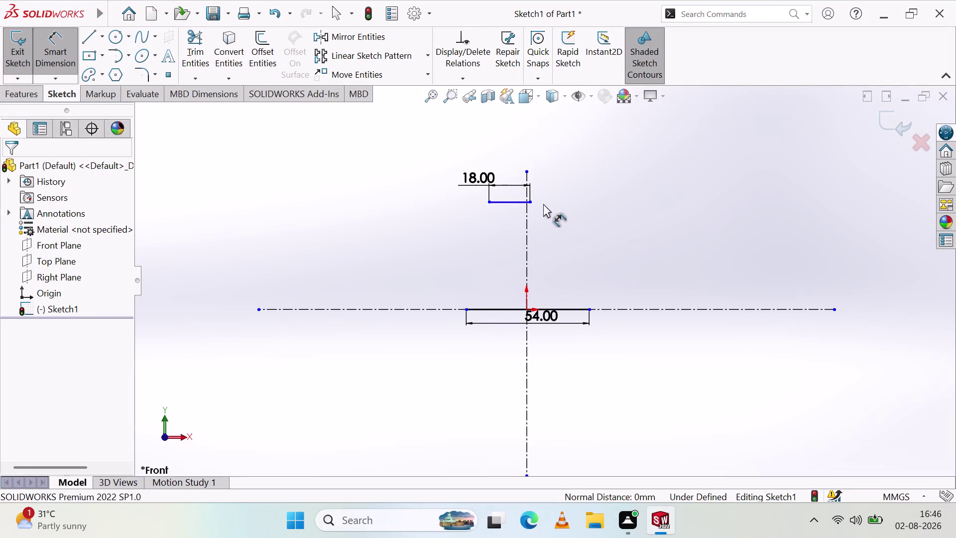
Delete the 18 mm top line with its dimension, dismissing the endpoint warning.
click(511, 199)
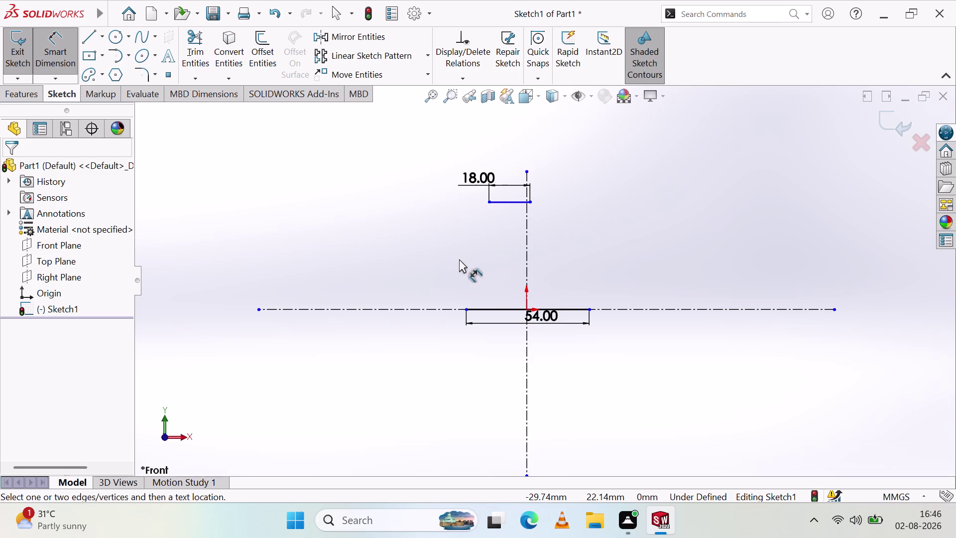
click(510, 202)
key(Delete)
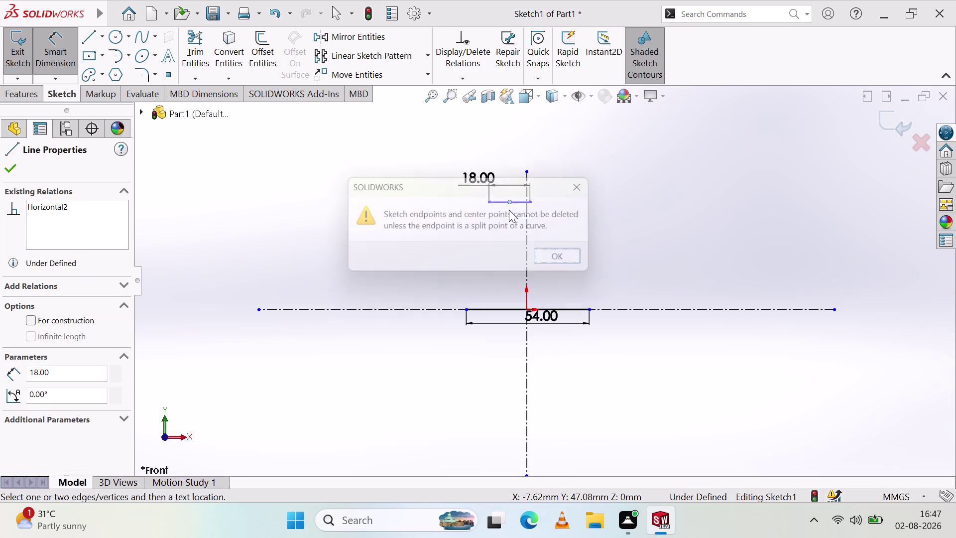
click(566, 254)
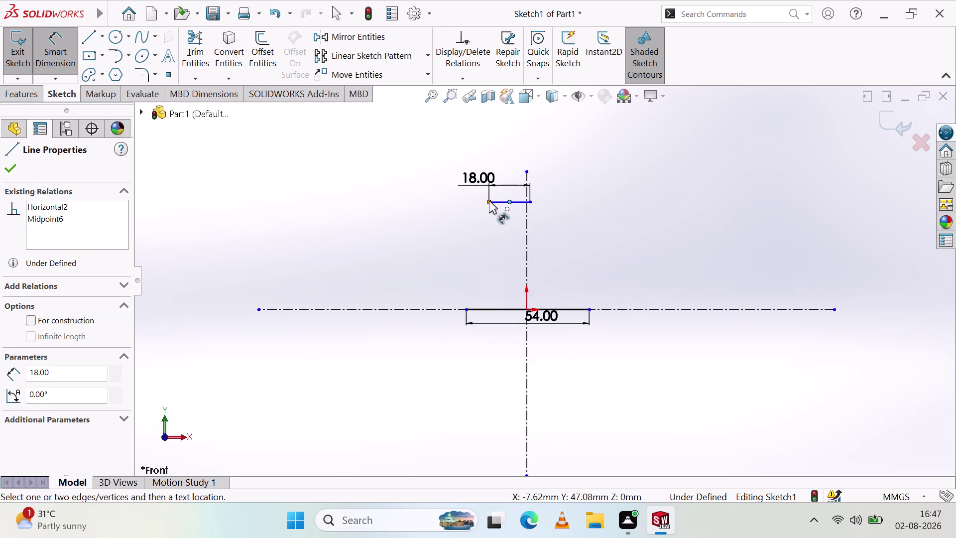
click(493, 202)
key(Delete)
click(405, 259)
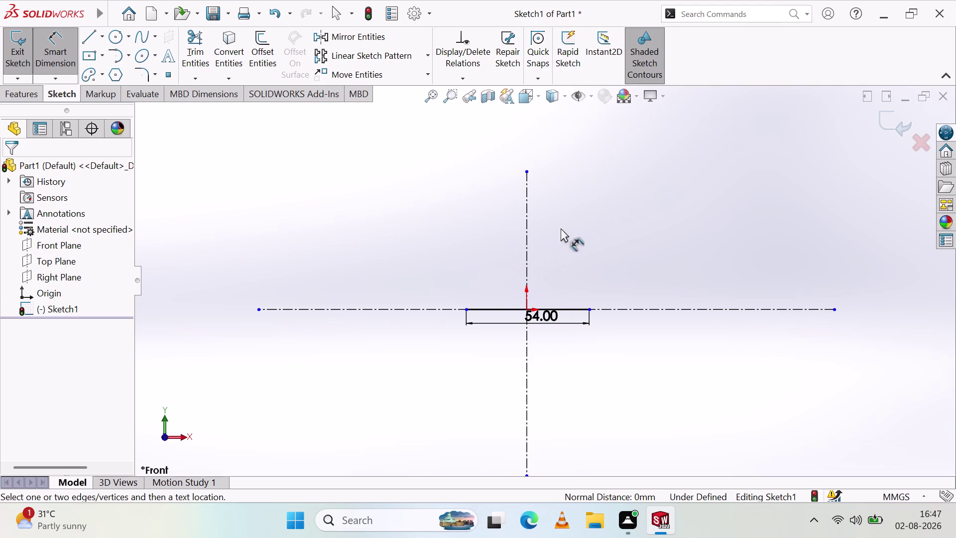
Sketch a new horizontal top line in two pieces across the vertical centreline.
click(88, 38)
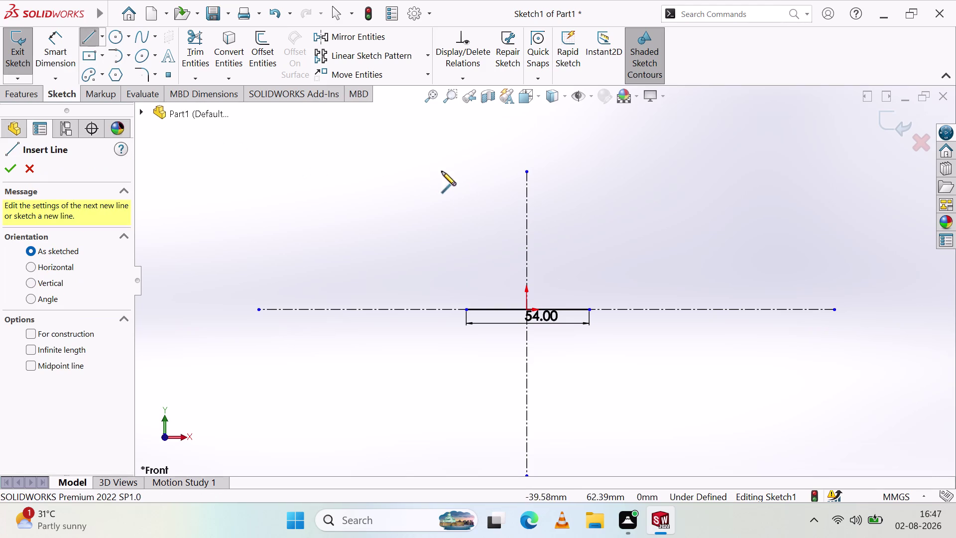
click(527, 195)
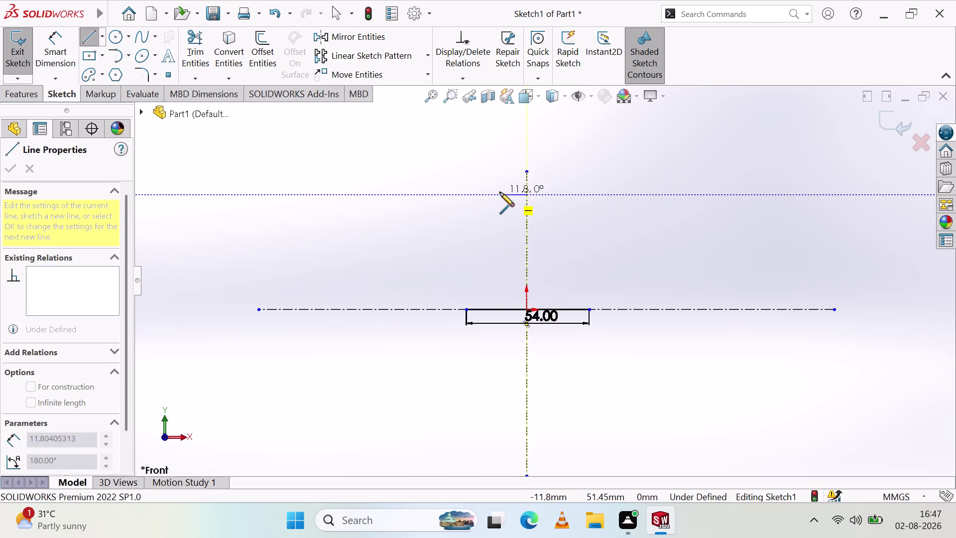
click(500, 192)
key(Escape)
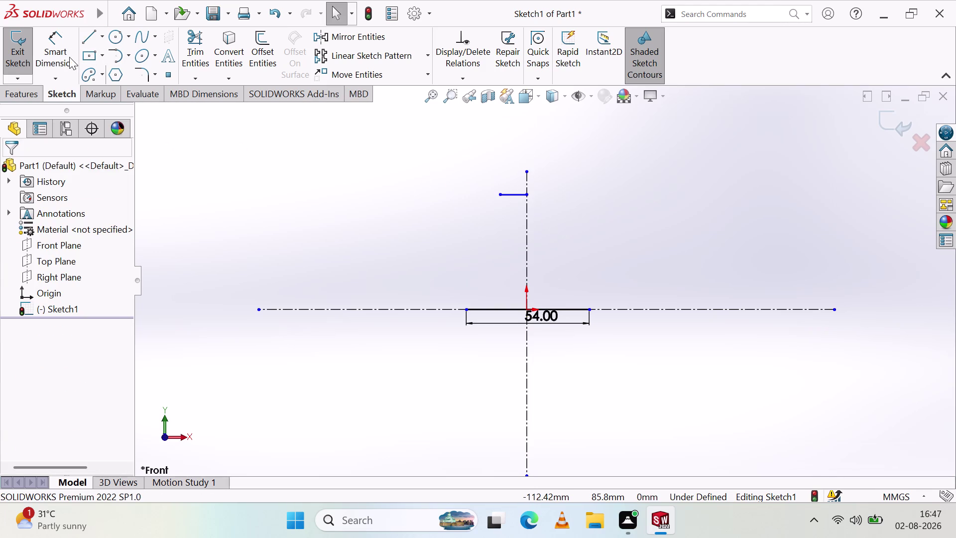
click(88, 37)
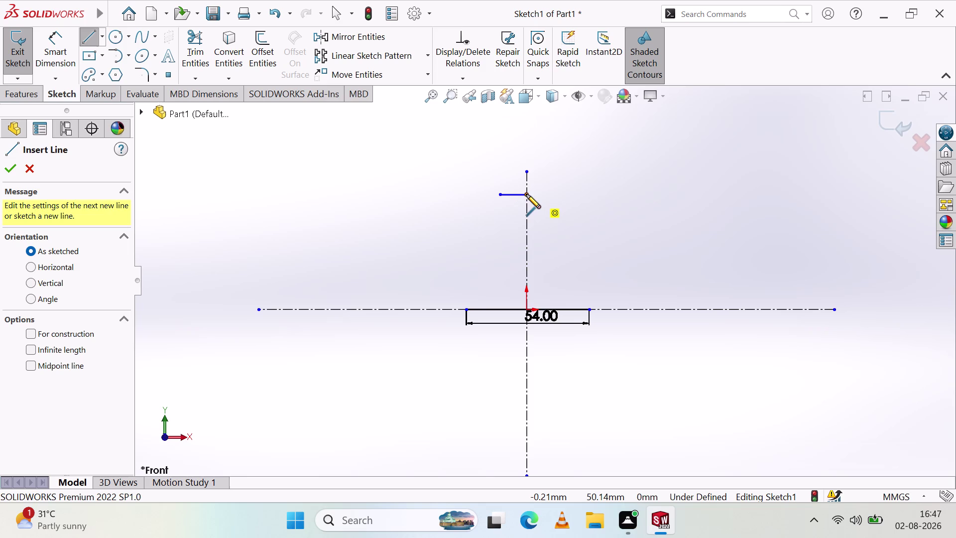
click(527, 195)
click(553, 192)
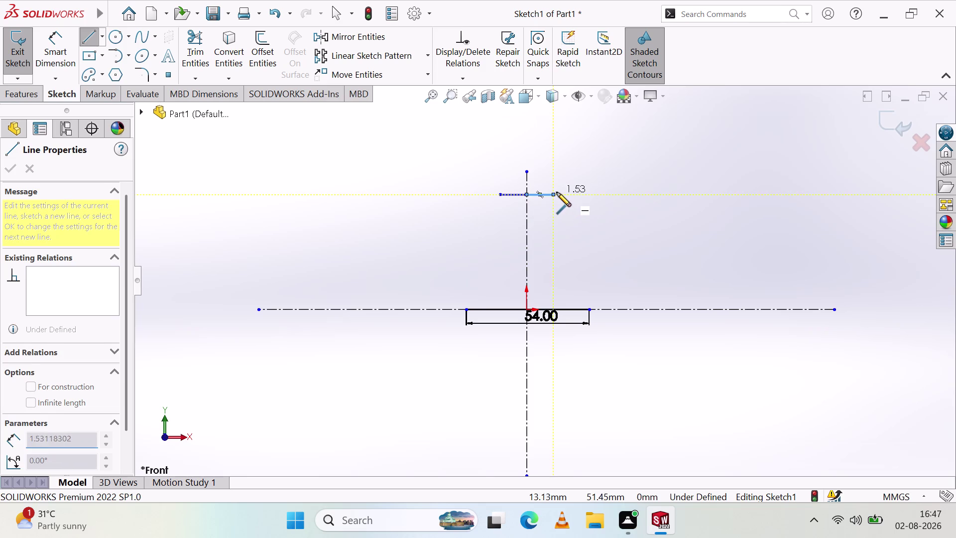
key(Escape)
click(507, 196)
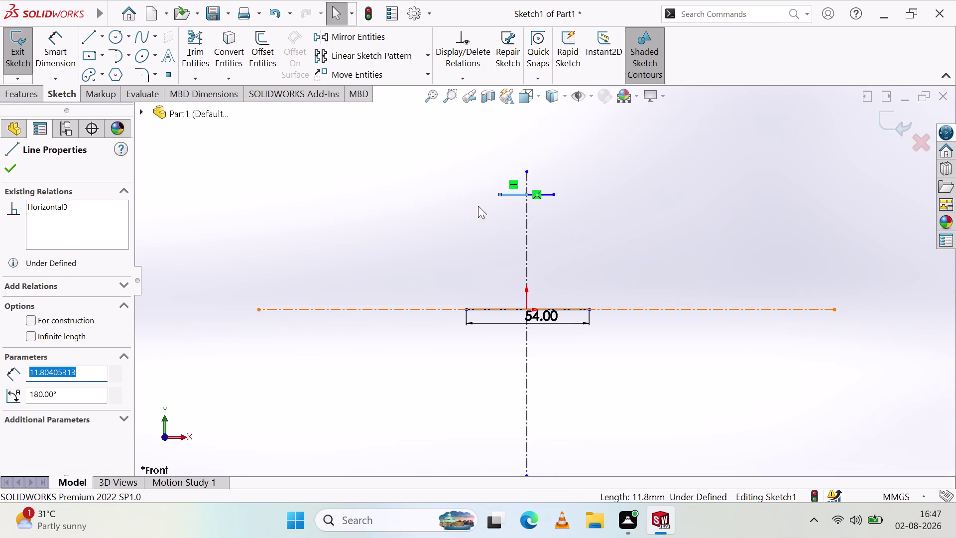
key(Escape)
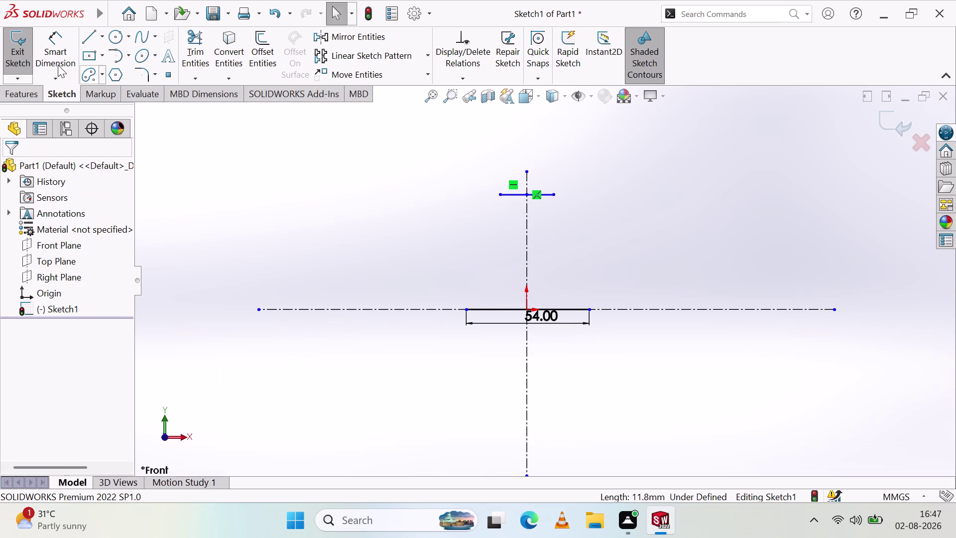
Dimension the new top line's endpoints to 18 mm and reposition the 18.00 label.
click(57, 65)
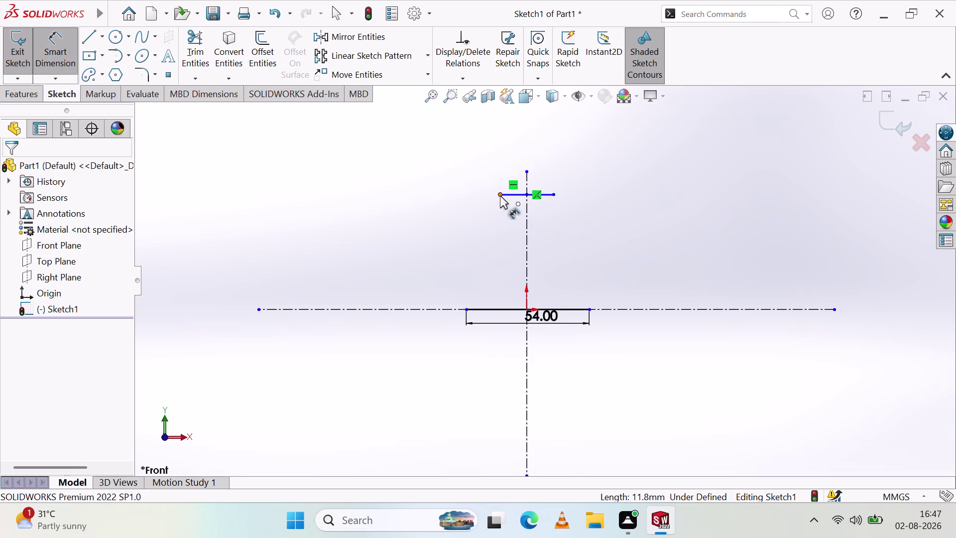
click(500, 196)
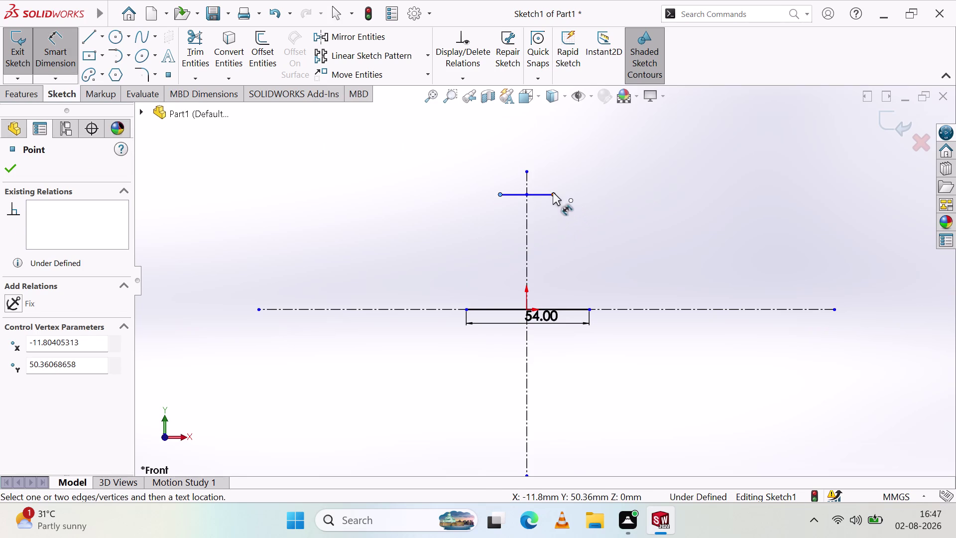
click(553, 192)
click(535, 226)
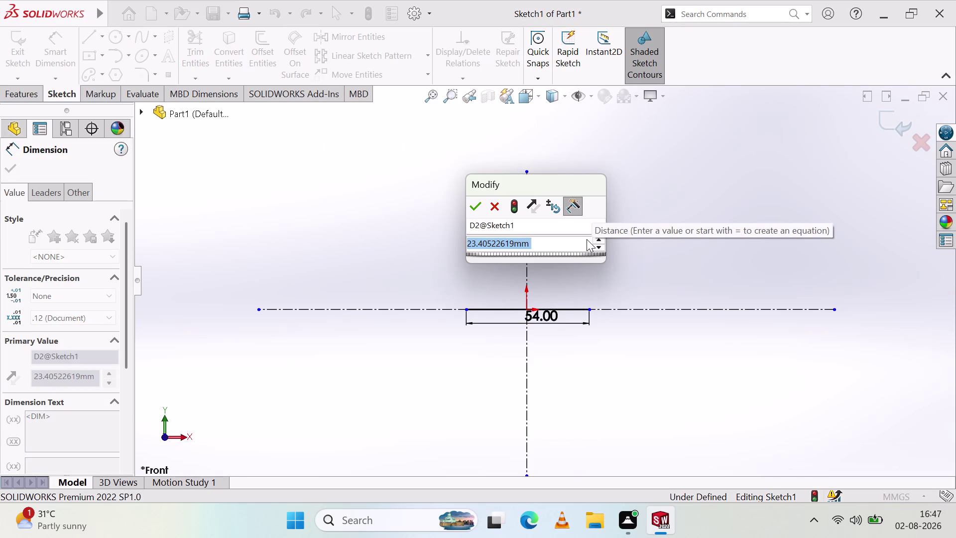
text(18)
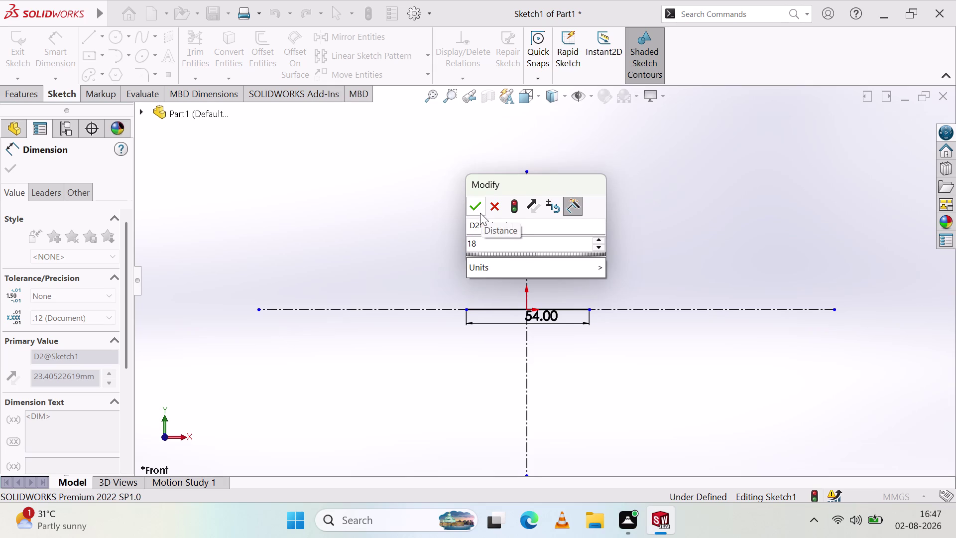
click(480, 213)
click(575, 207)
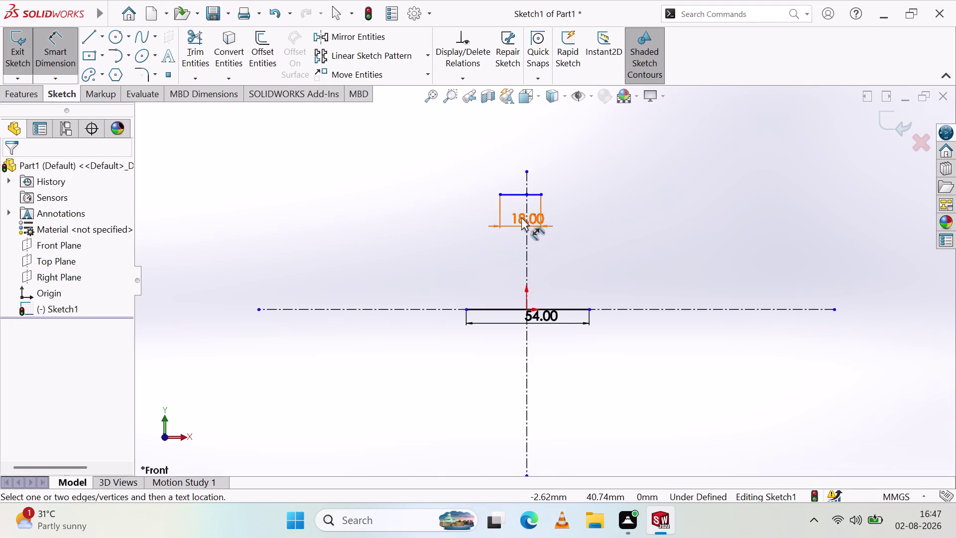
drag(521, 217, 428, 201)
click(446, 238)
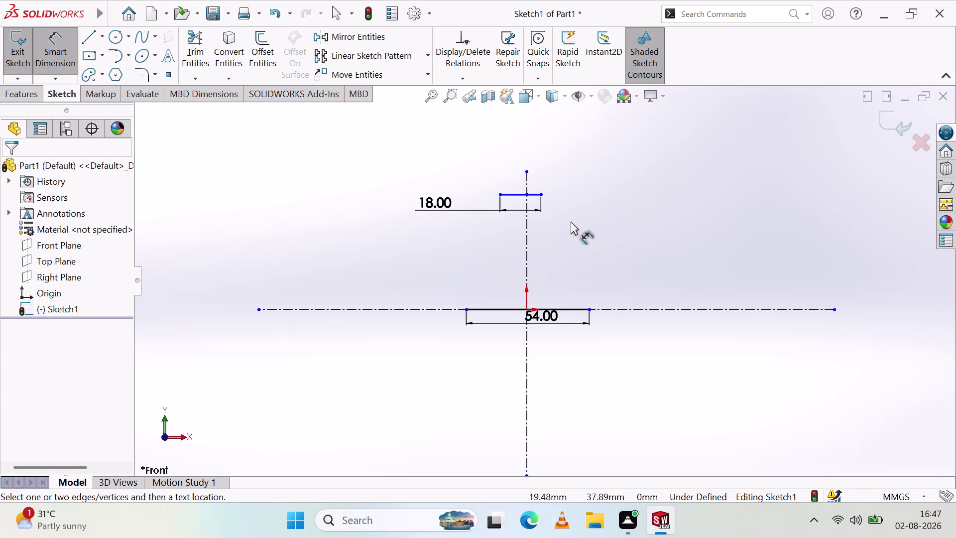
drag(437, 198, 478, 212)
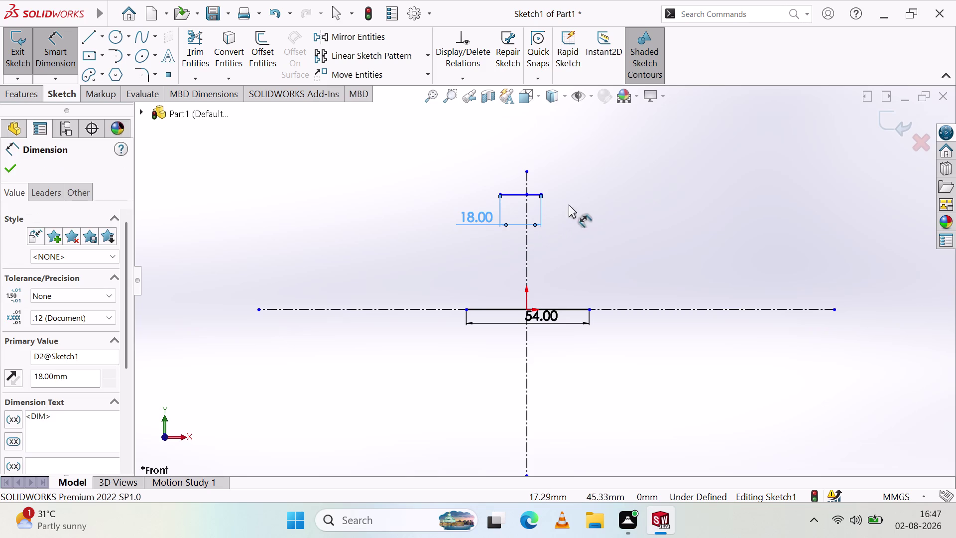
key(Escape)
Remove the left top-line segment and dimension the remaining right half to 9 mm.
click(512, 195)
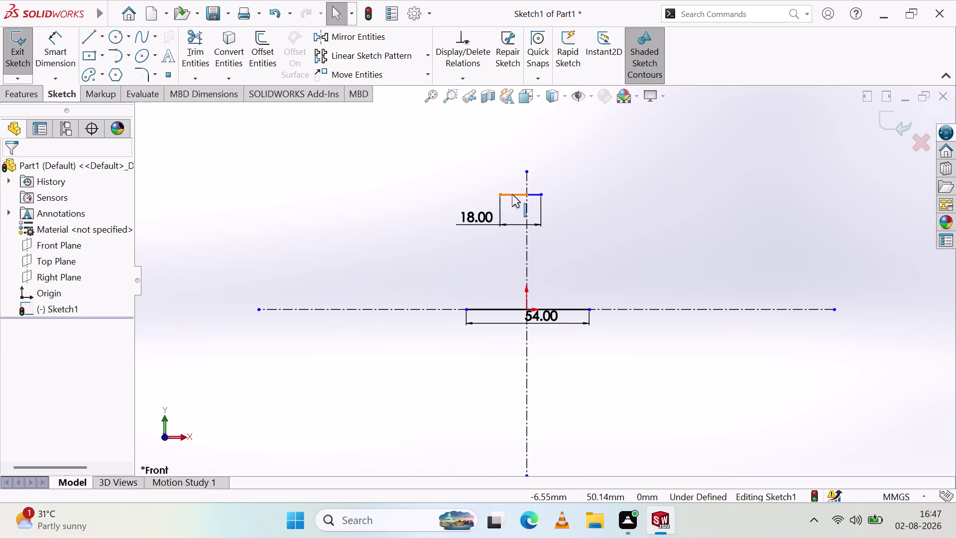
key(Delete)
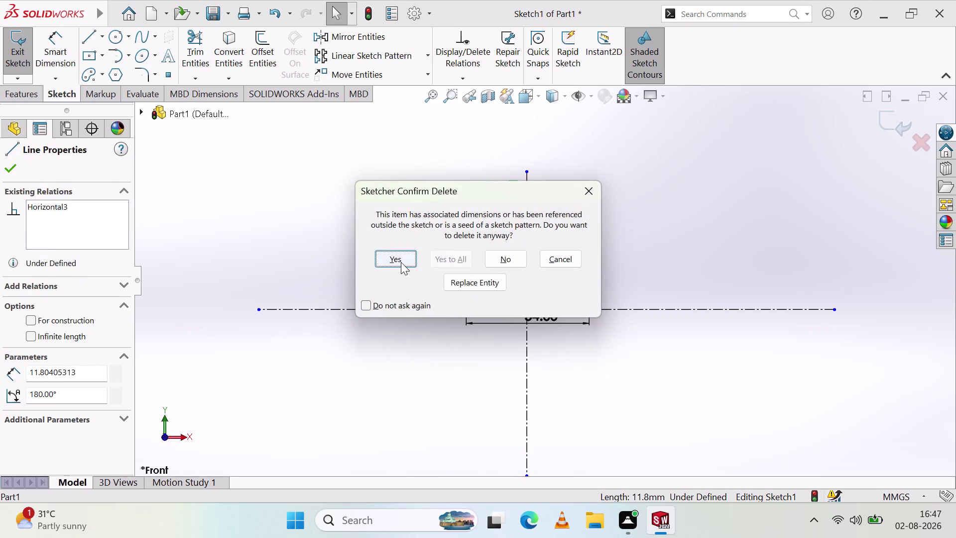
click(400, 262)
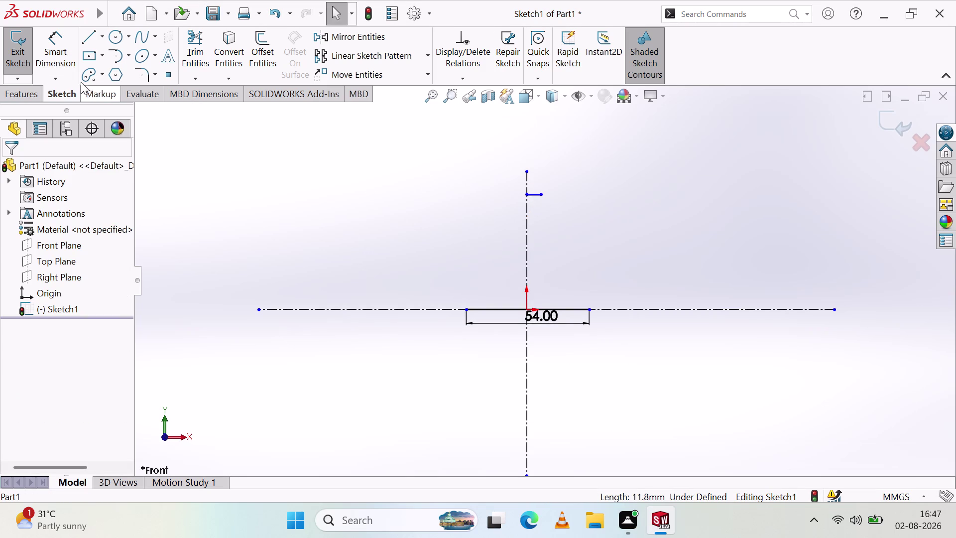
click(62, 55)
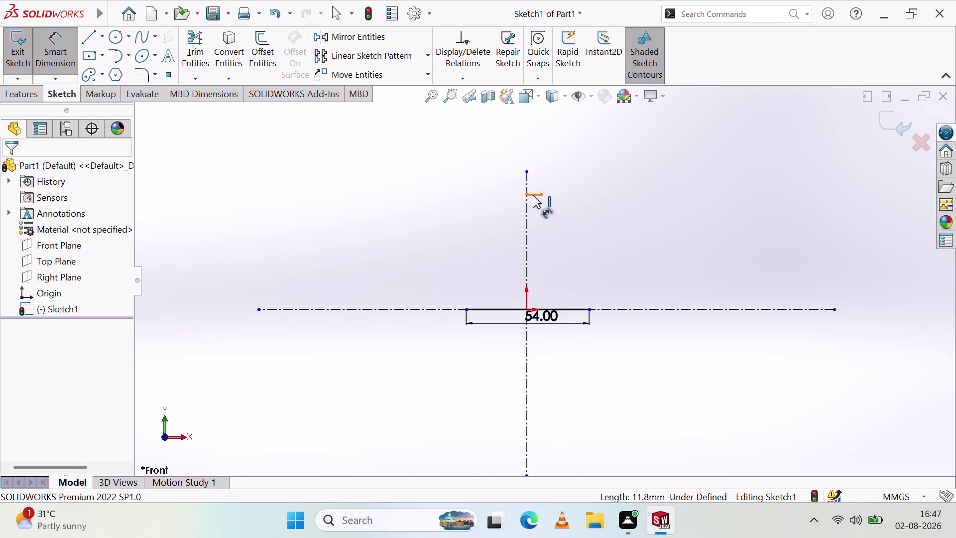
click(533, 195)
click(556, 214)
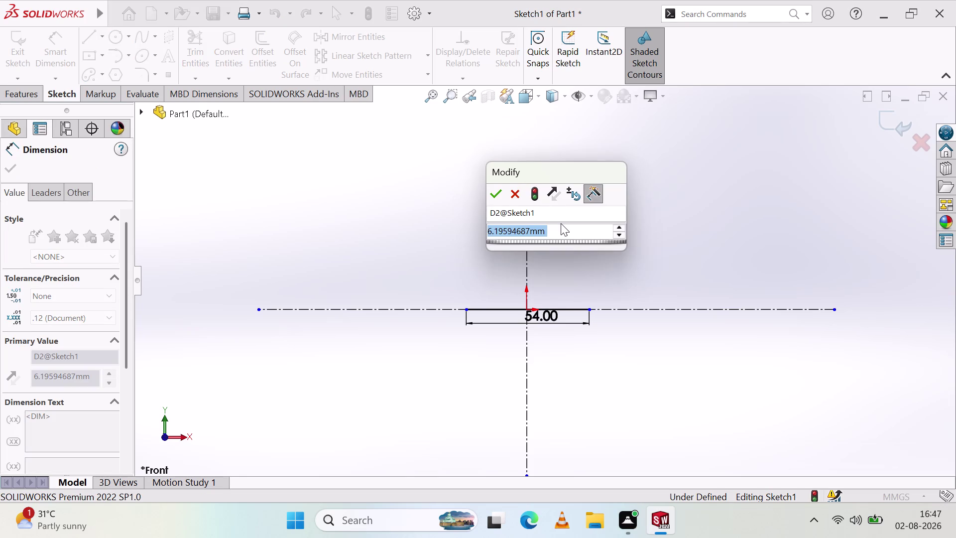
key(9)
click(495, 198)
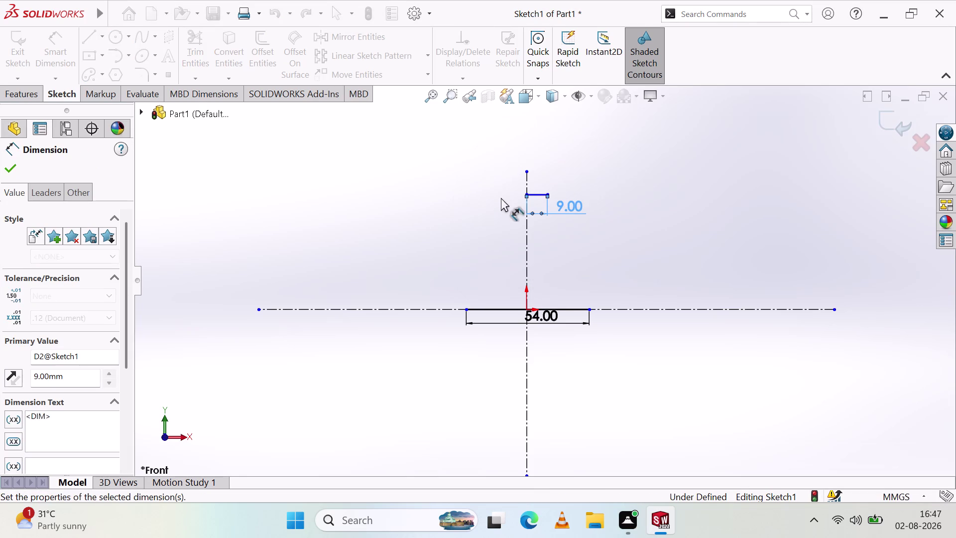
click(495, 204)
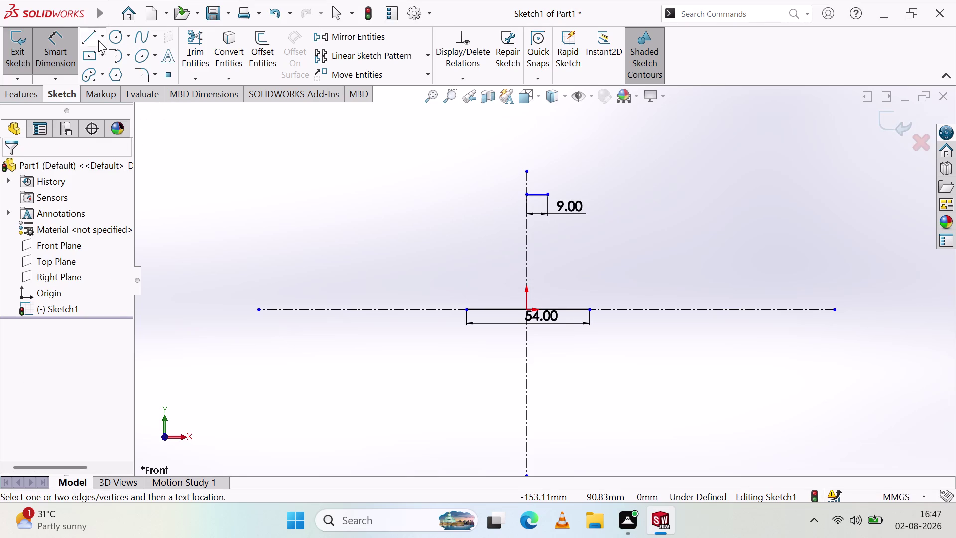
Redraw the left half from the centreline and dimension it 9 mm.
click(98, 40)
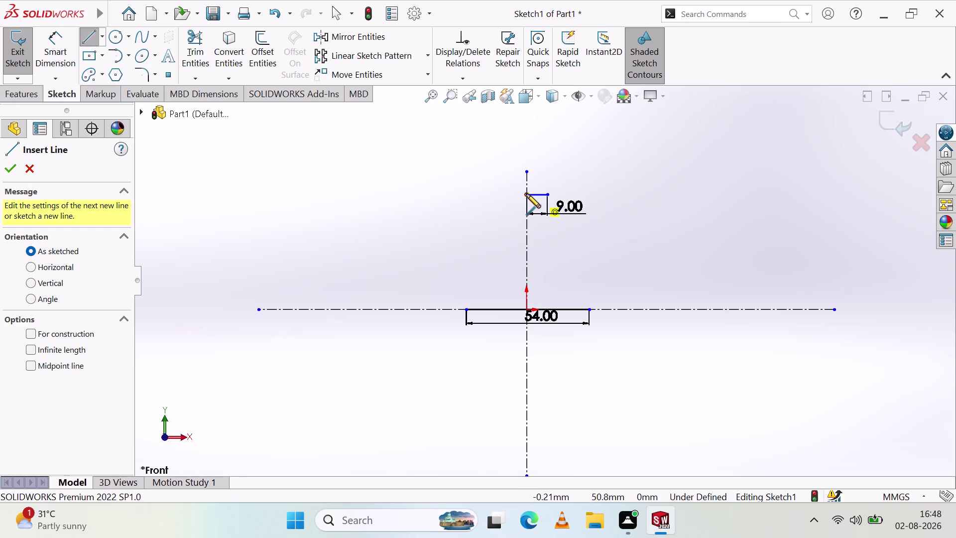
click(526, 194)
click(496, 194)
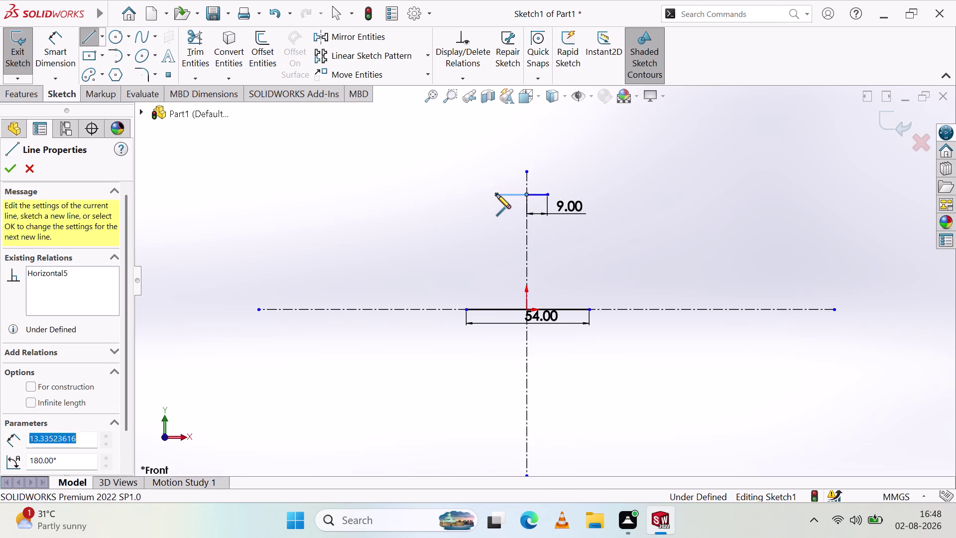
key(Escape)
click(55, 54)
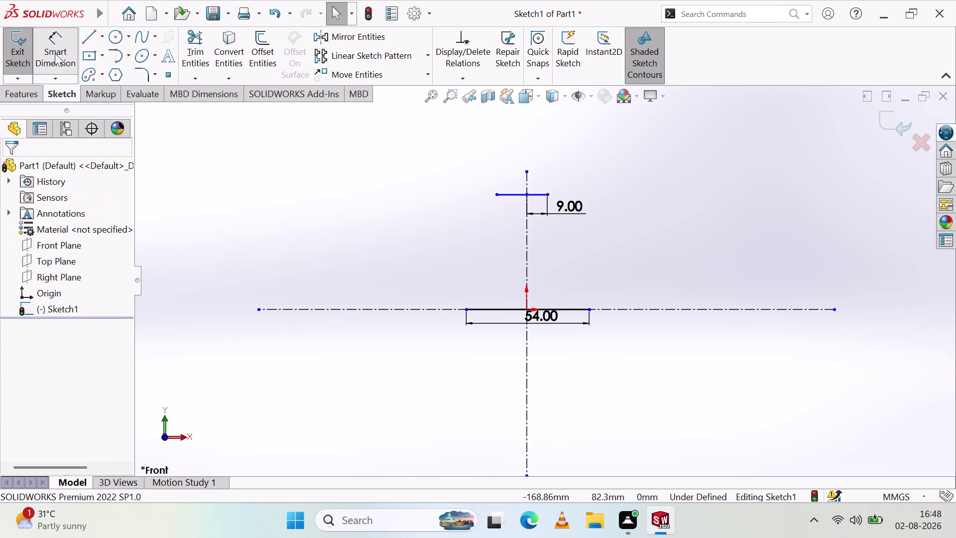
click(516, 193)
click(417, 217)
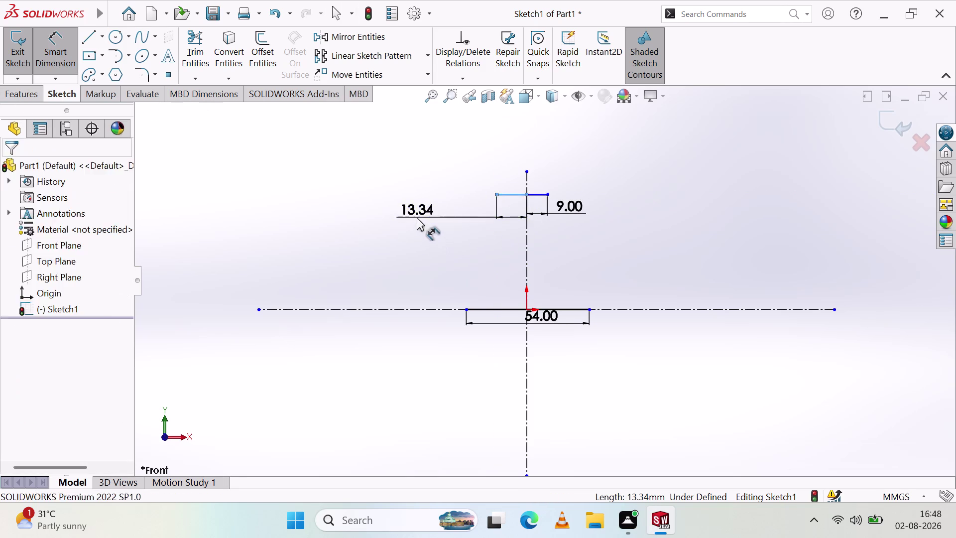
key(9)
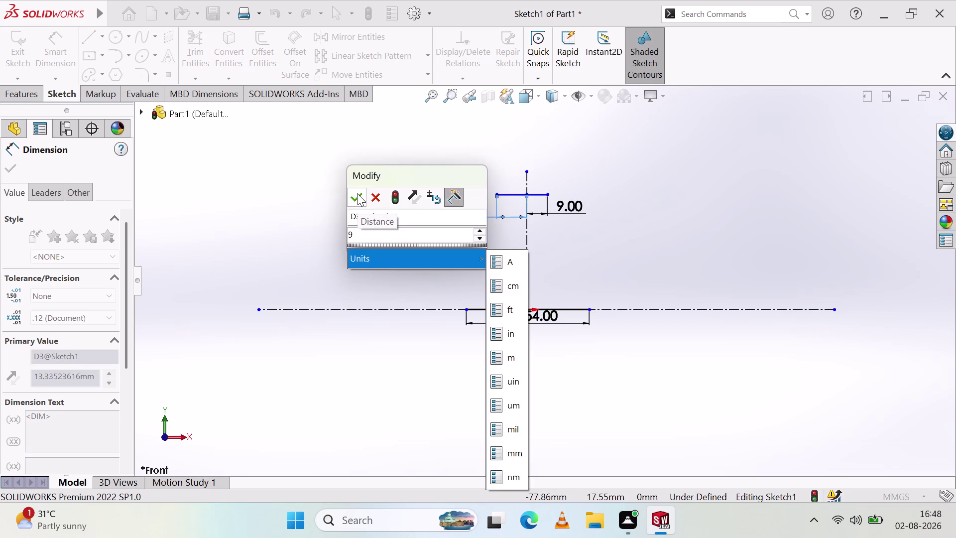
click(357, 193)
drag(418, 248, 422, 247)
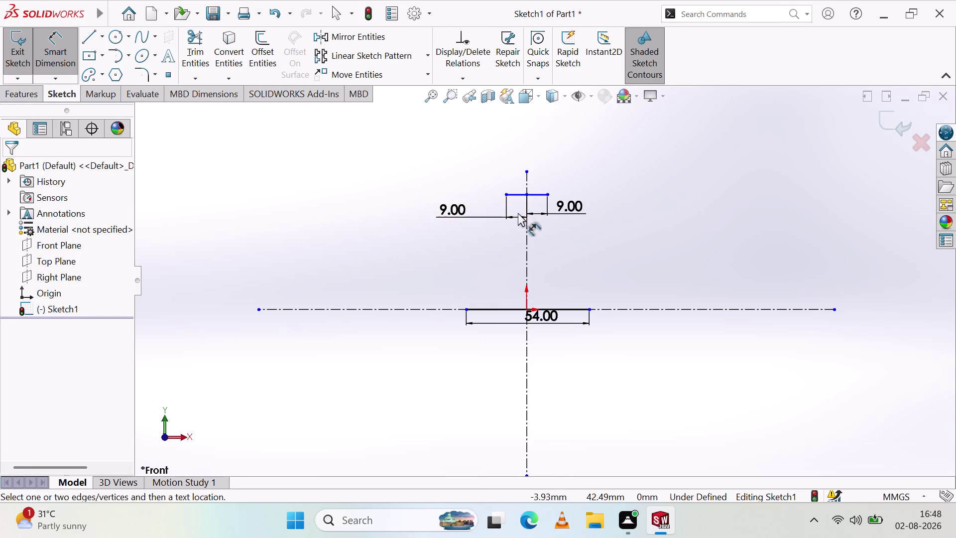
scroll(down, 3)
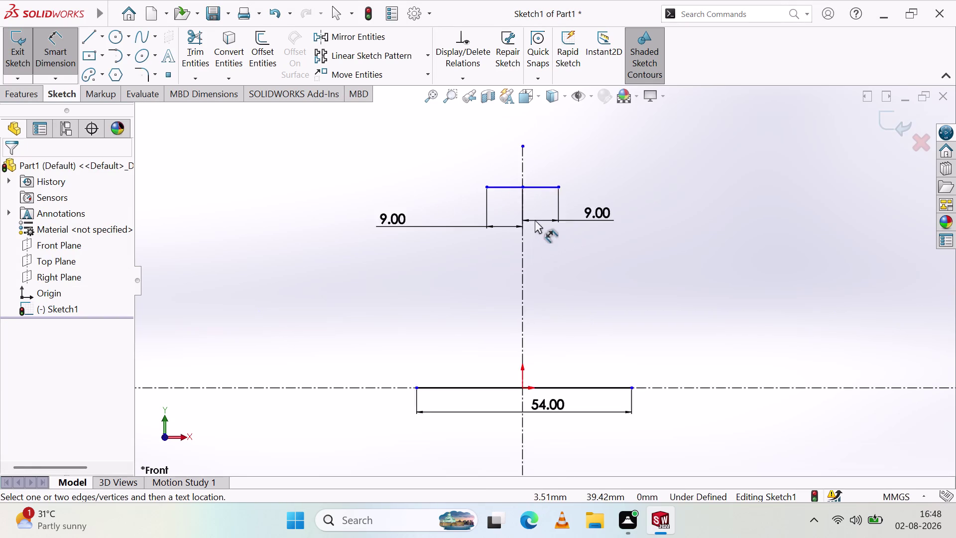
Zoom the view, then select and deselect the left 9.00 dimension.
scroll(down, 3)
scroll(down, 3)
scroll(down, 3)
scroll(down, 3)
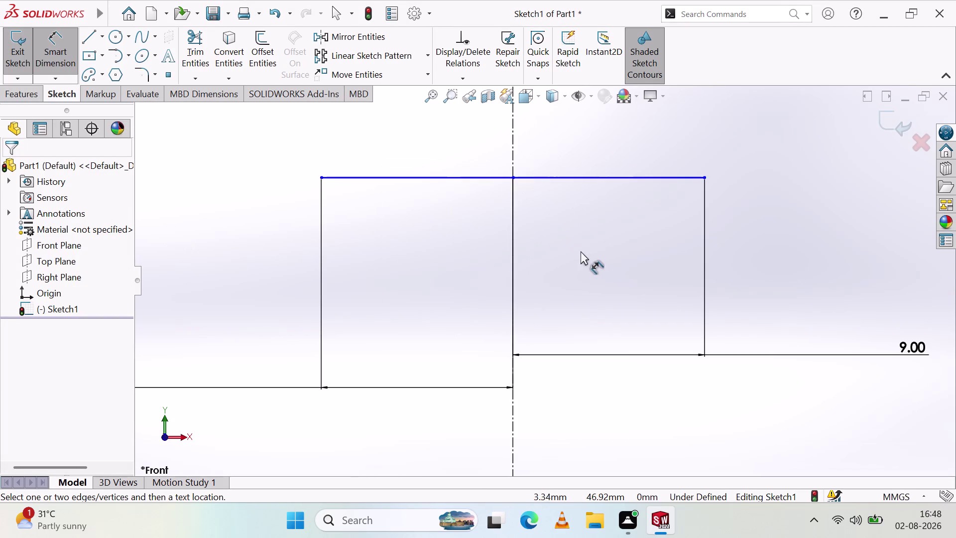
scroll(down, 3)
scroll(up, 3)
scroll(down, 3)
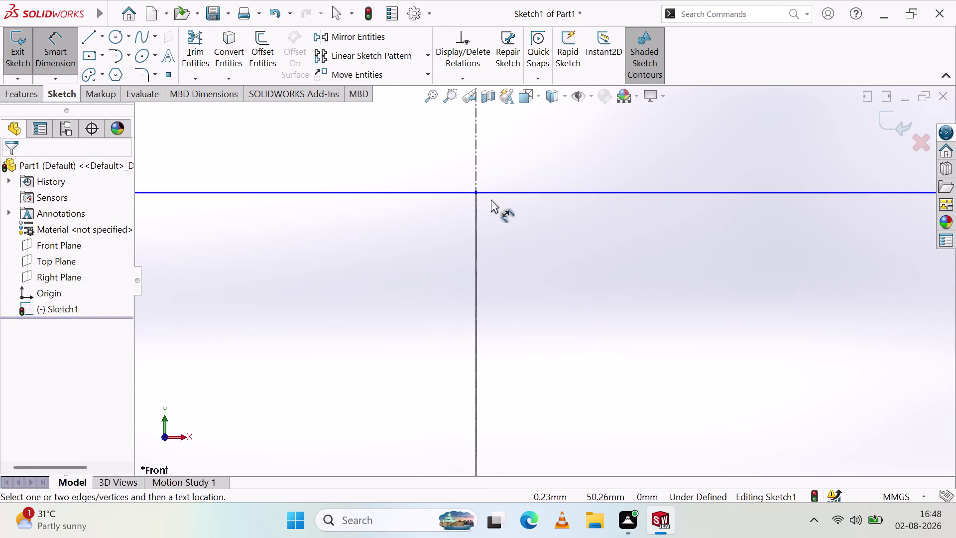
scroll(up, 3)
scroll(up, 3)
scroll(up, 3)
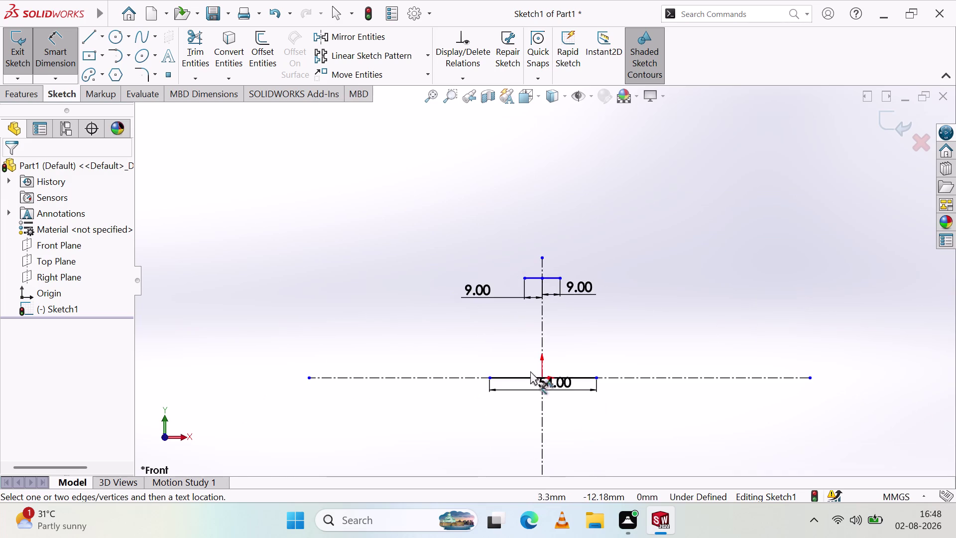
click(490, 292)
scroll(down, 3)
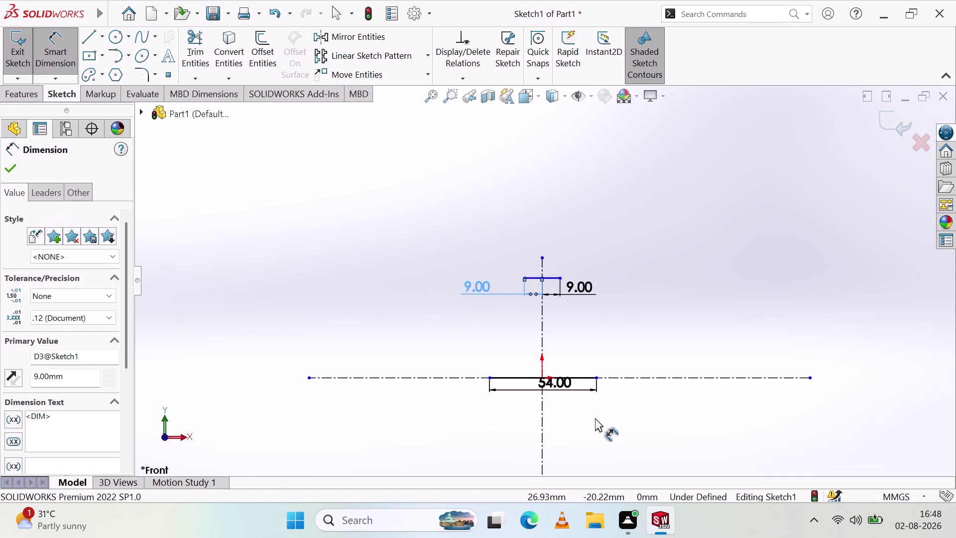
scroll(down, 3)
scroll(up, 3)
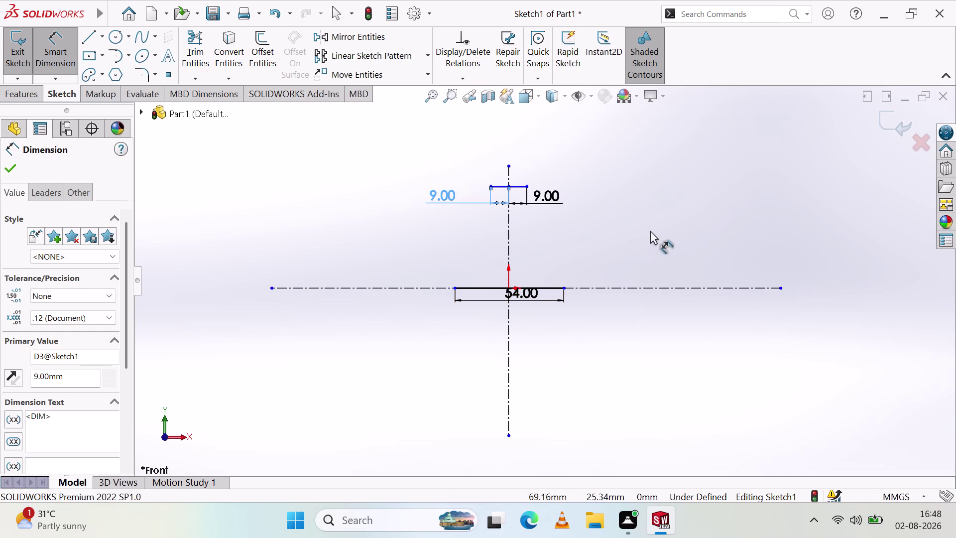
click(417, 230)
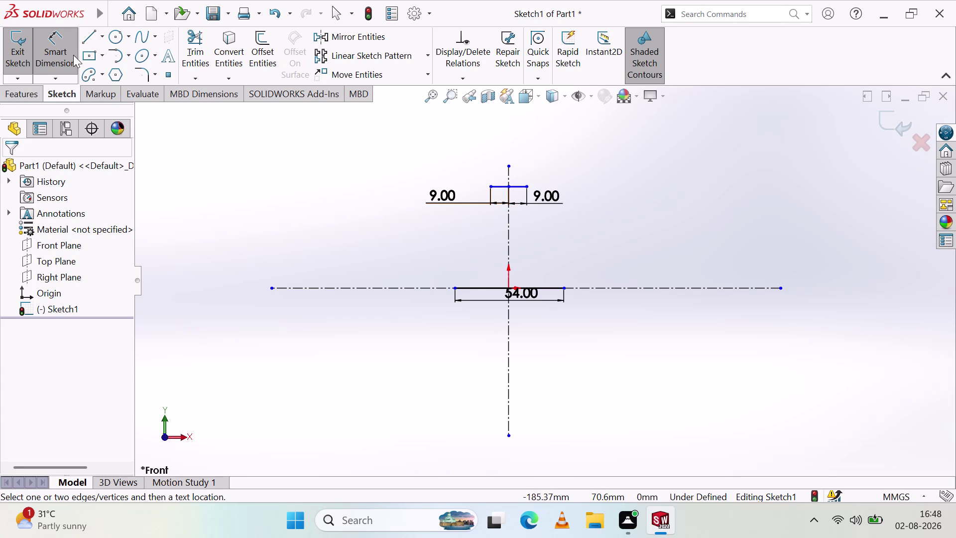
Add an 18.00 width dimension, then delete both 9.00 dimensions and that 18.00.
click(491, 186)
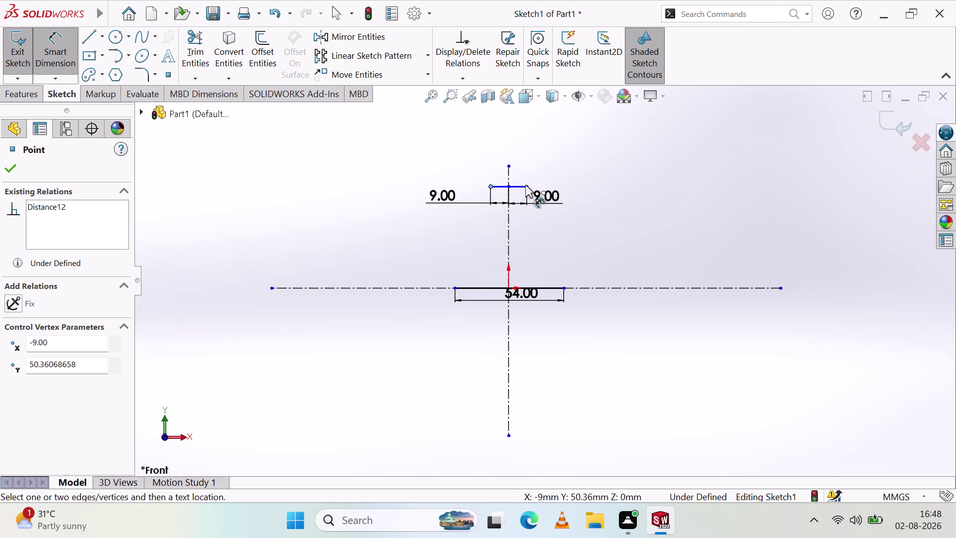
click(525, 185)
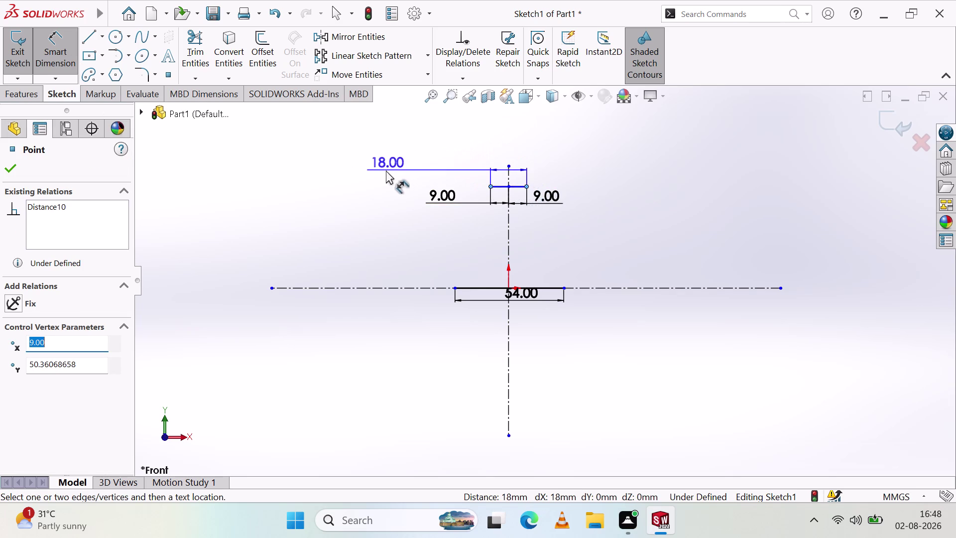
click(337, 167)
click(371, 217)
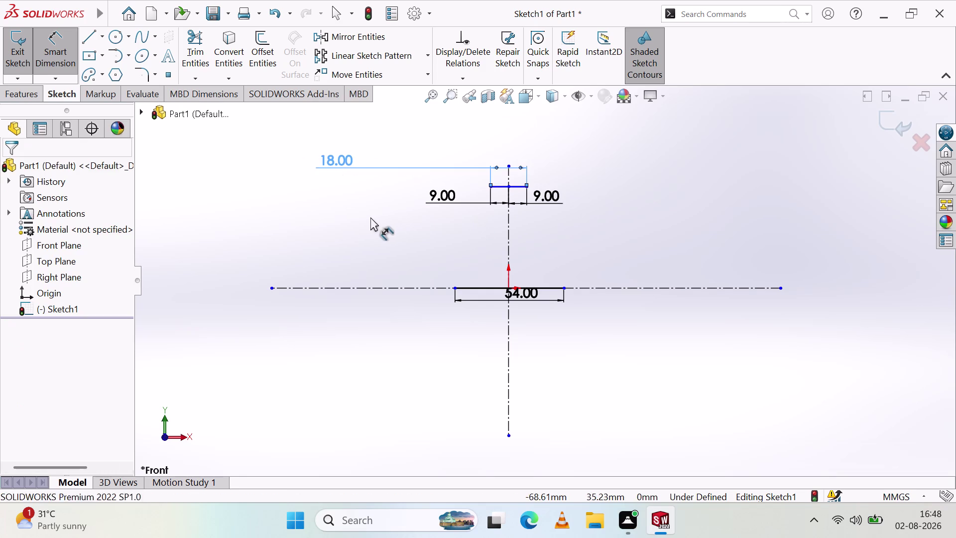
click(439, 196)
key(Delete)
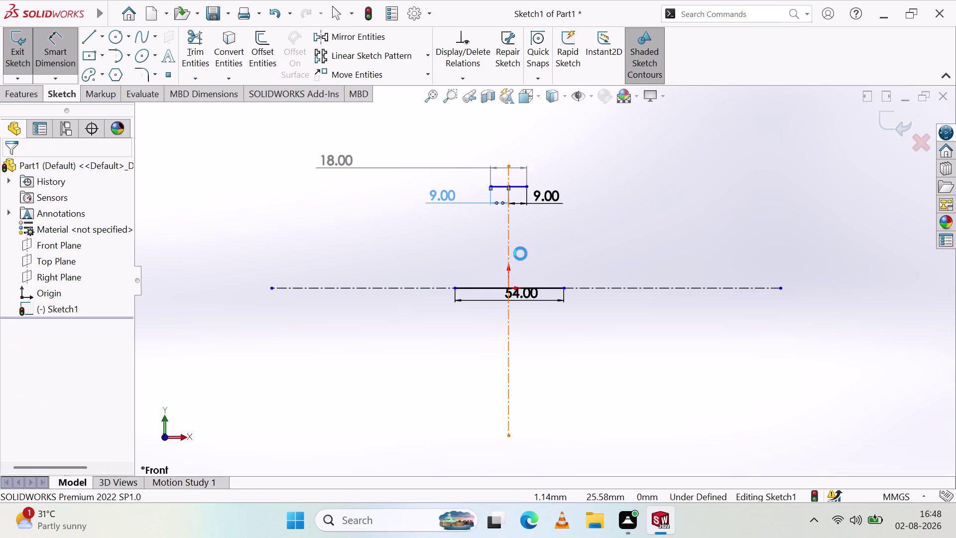
click(549, 197)
key(Delete)
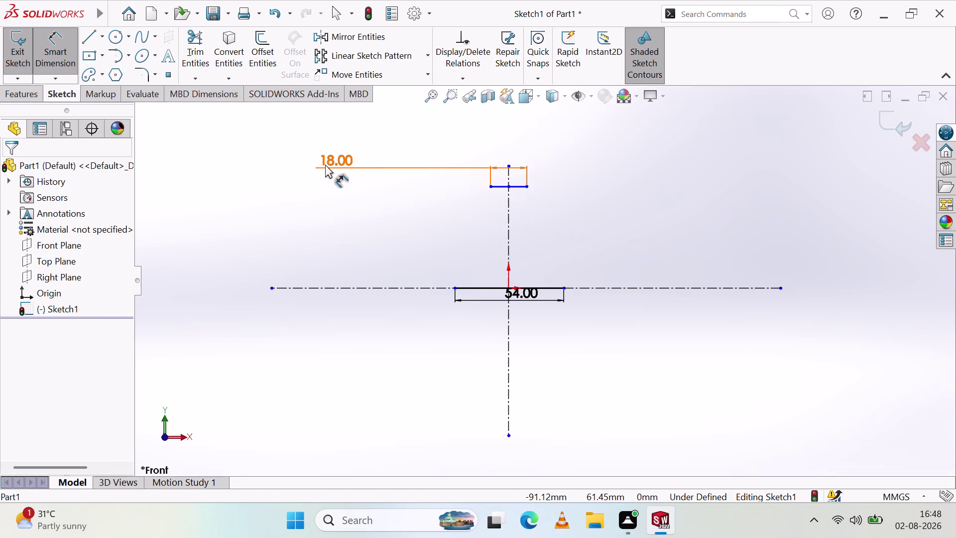
click(326, 165)
key(Delete)
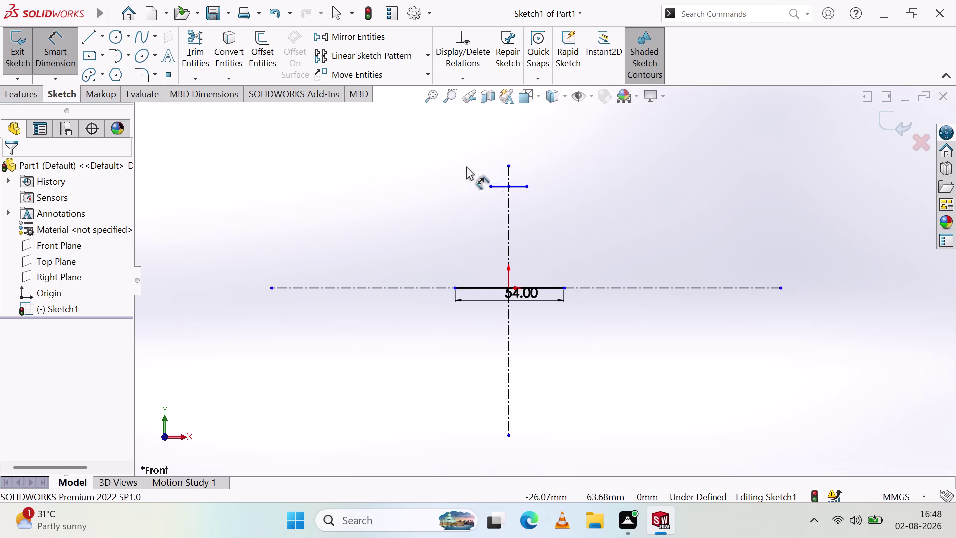
Re-dimension the top line to 18 mm, then dimension its midpoint to the base line.
click(489, 186)
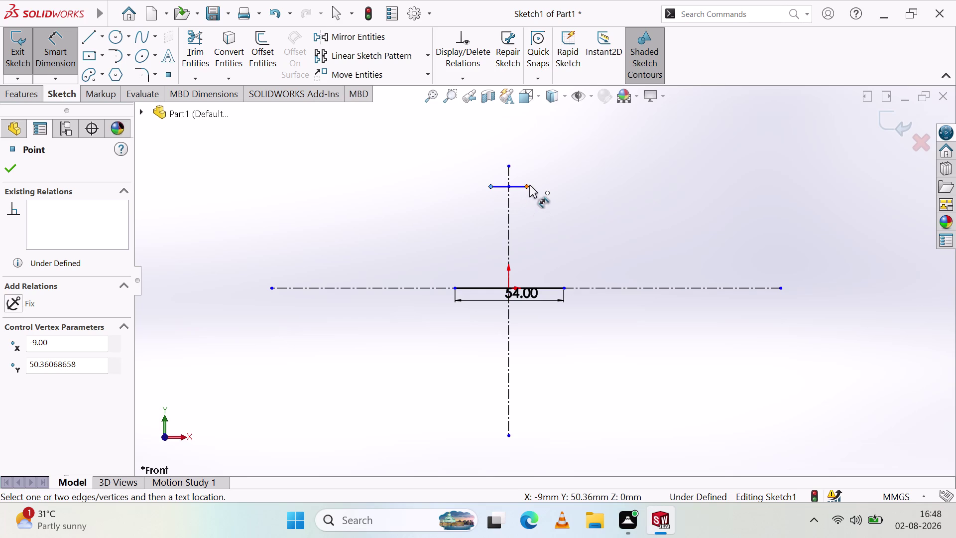
click(526, 188)
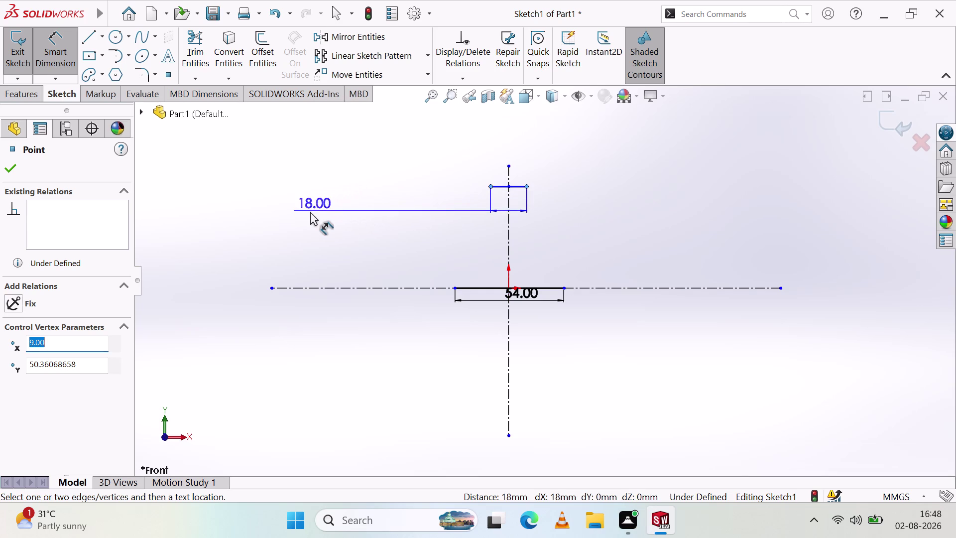
click(309, 208)
click(248, 195)
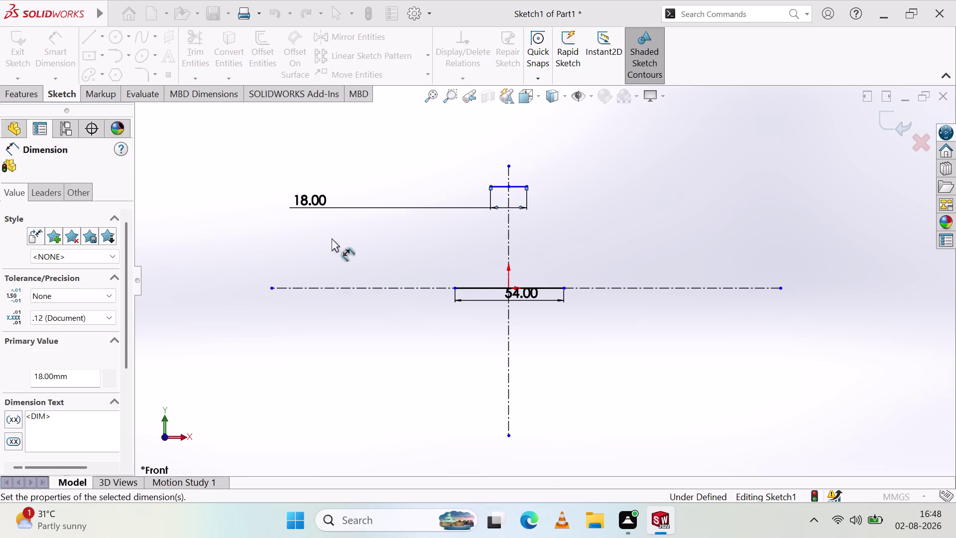
click(415, 254)
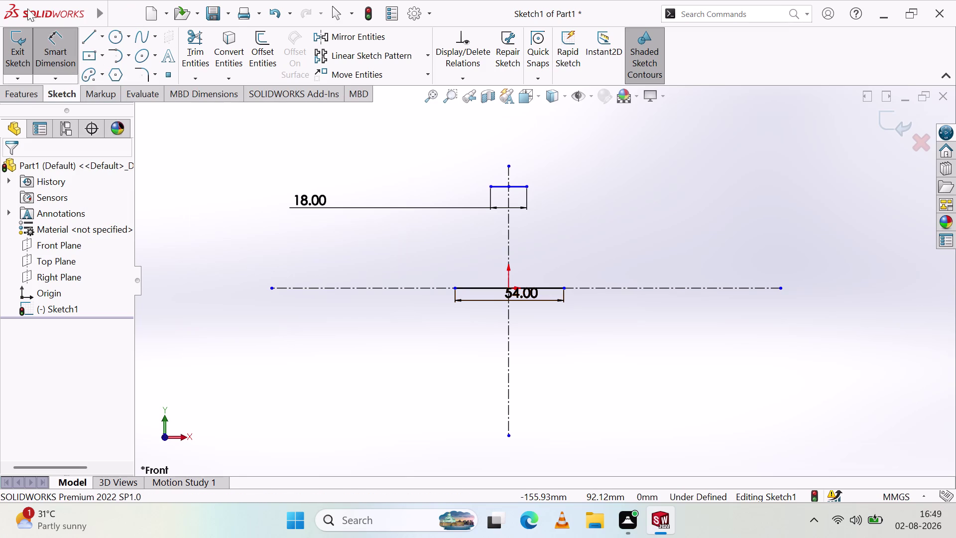
click(508, 187)
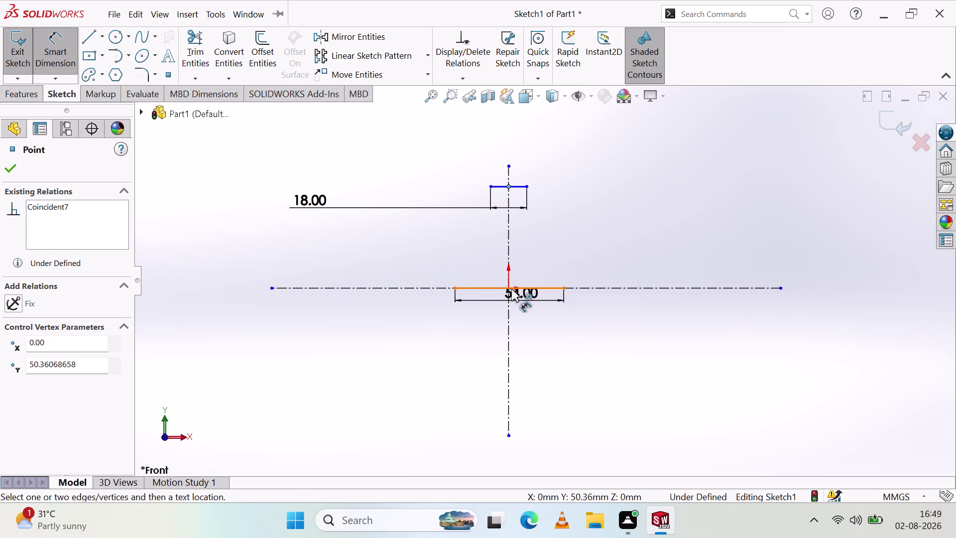
click(508, 289)
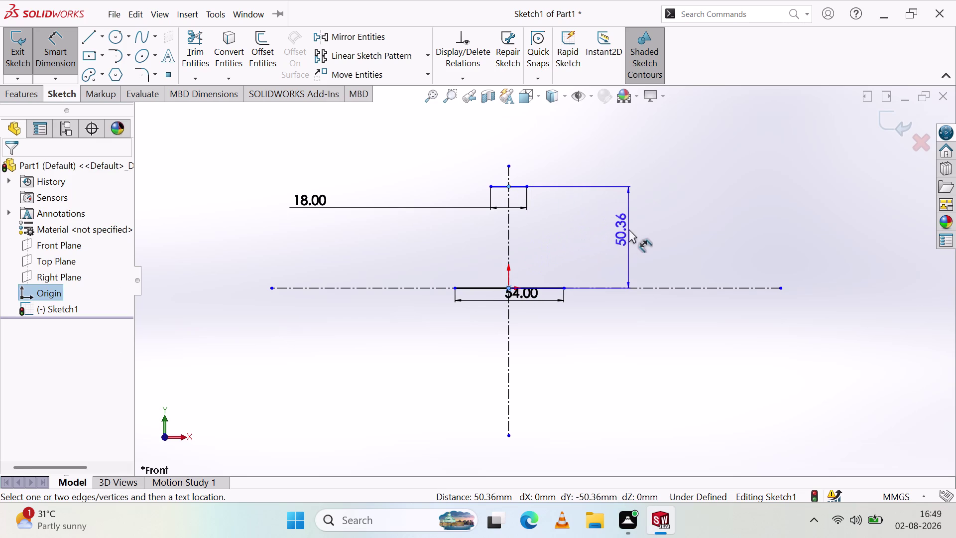
Set the top line's height above the base to 34 mm.
click(629, 229)
text(34)
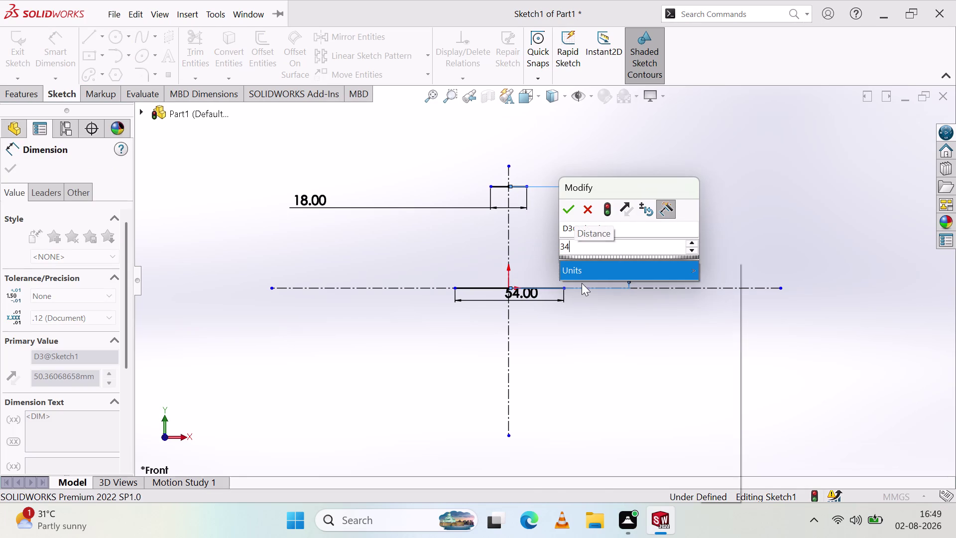
click(565, 203)
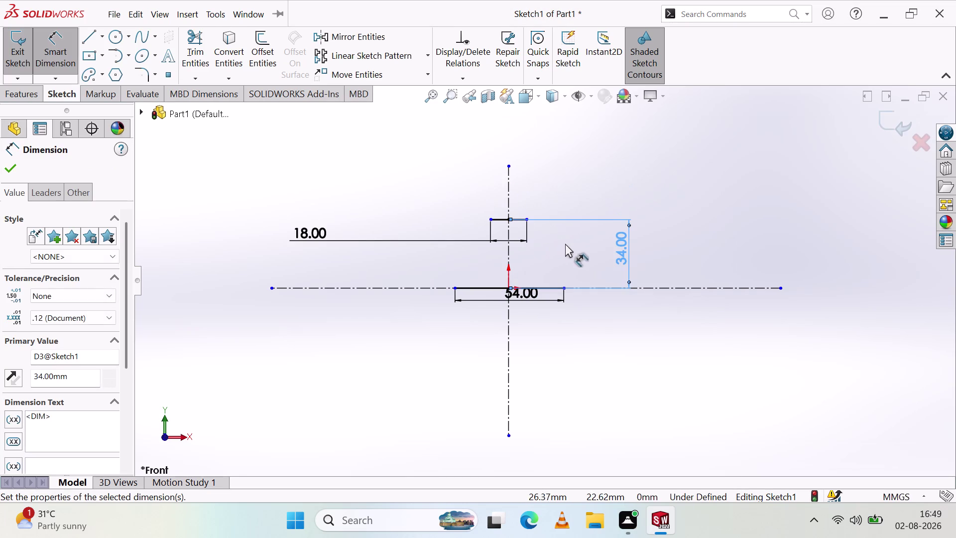
click(566, 244)
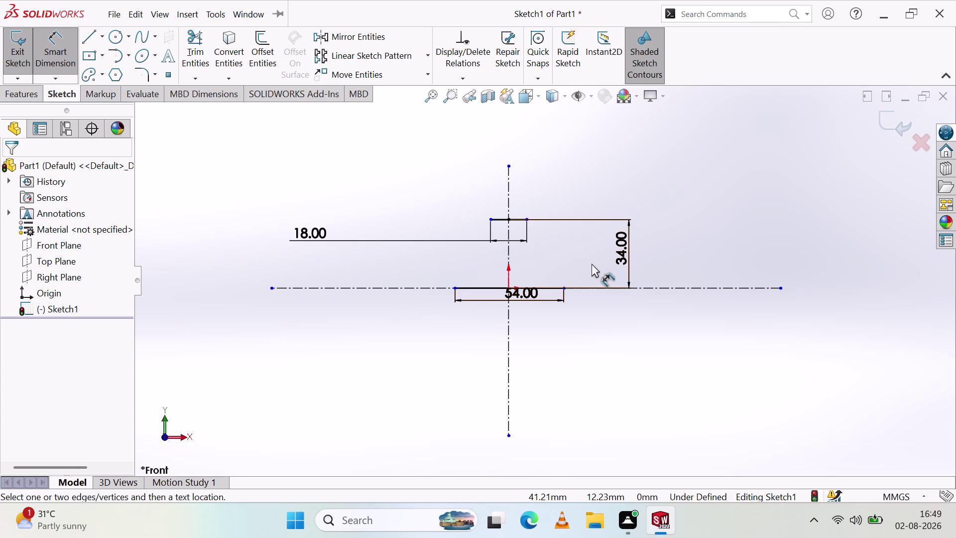
Draw and delete a stray trial line, then show the line type choices.
click(91, 35)
click(446, 187)
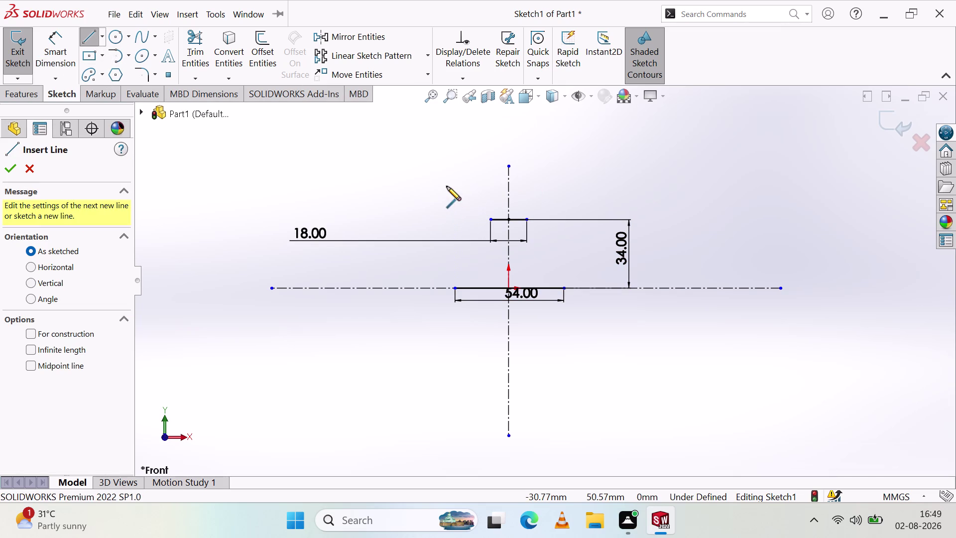
click(579, 185)
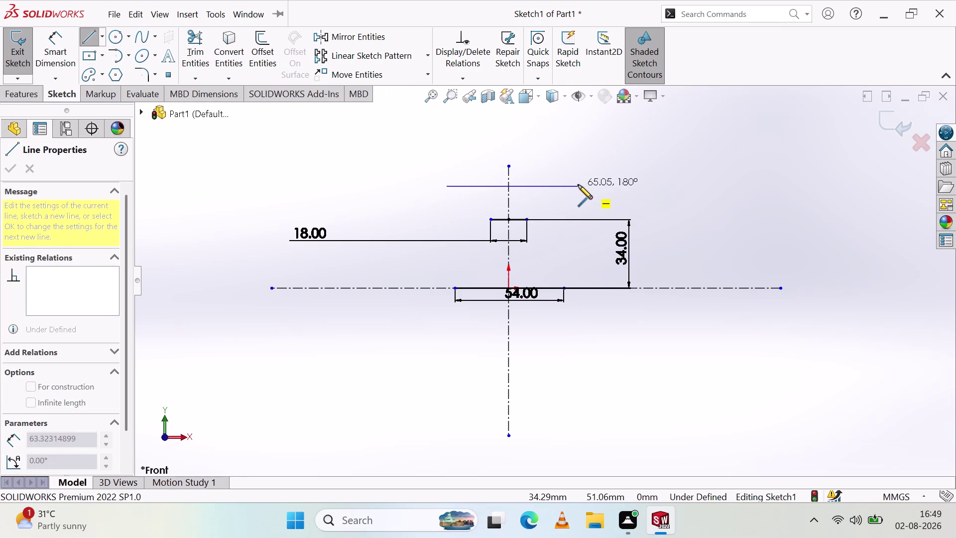
key(Escape)
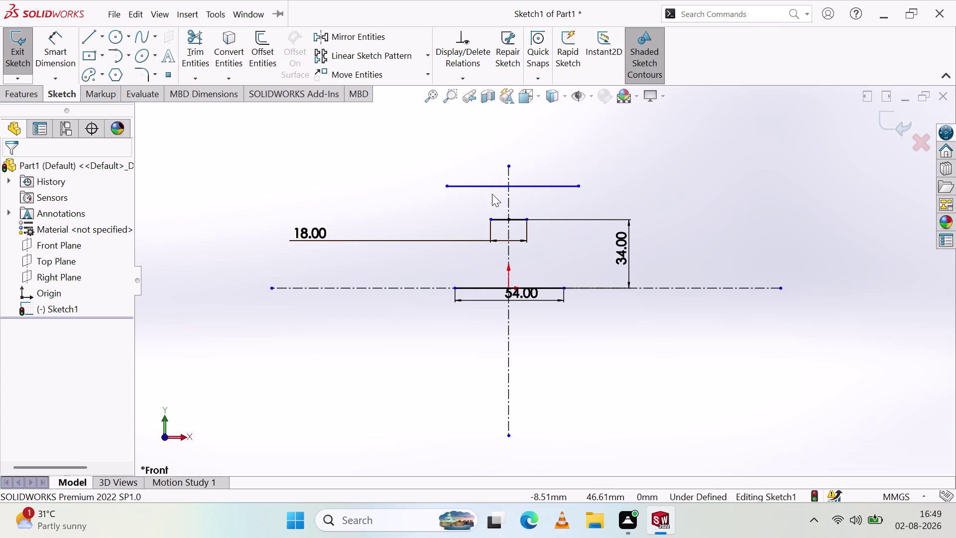
click(493, 187)
key(Delete)
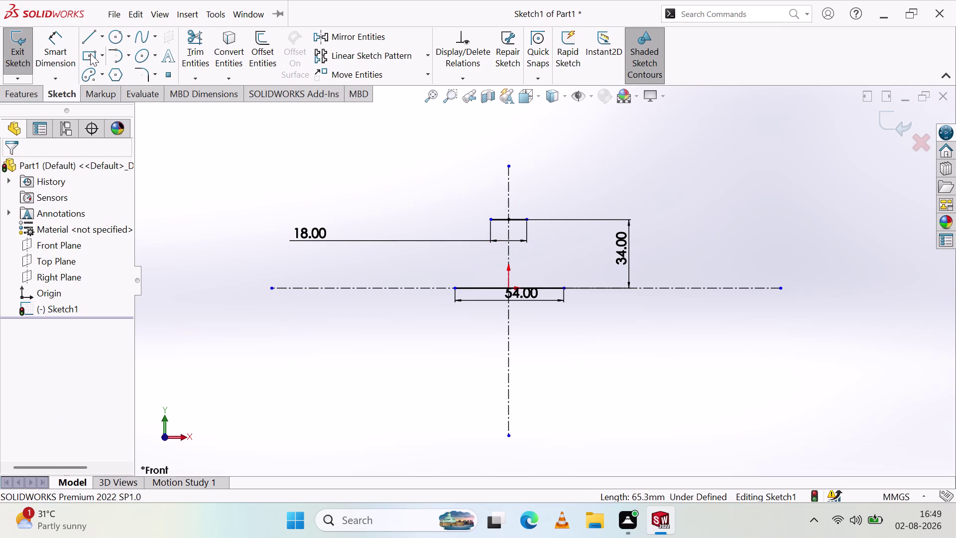
click(102, 41)
click(134, 89)
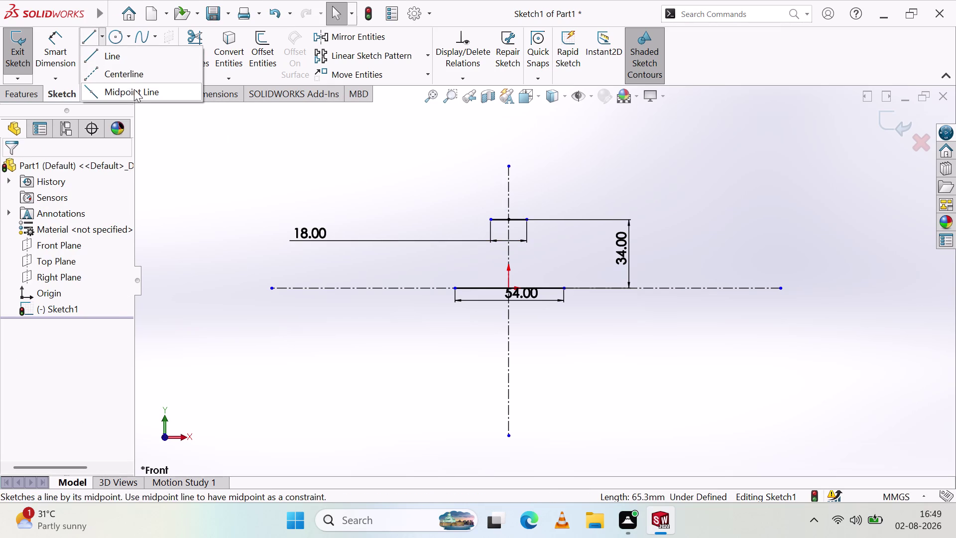
Draw a midpoint line centred on the vertical centreline and begin dimensioning its length.
click(508, 186)
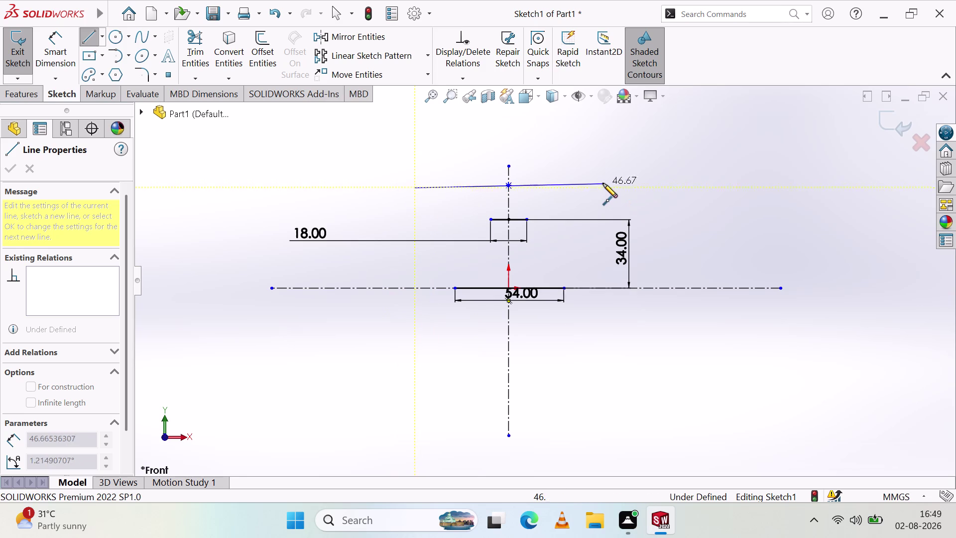
scroll(down, 3)
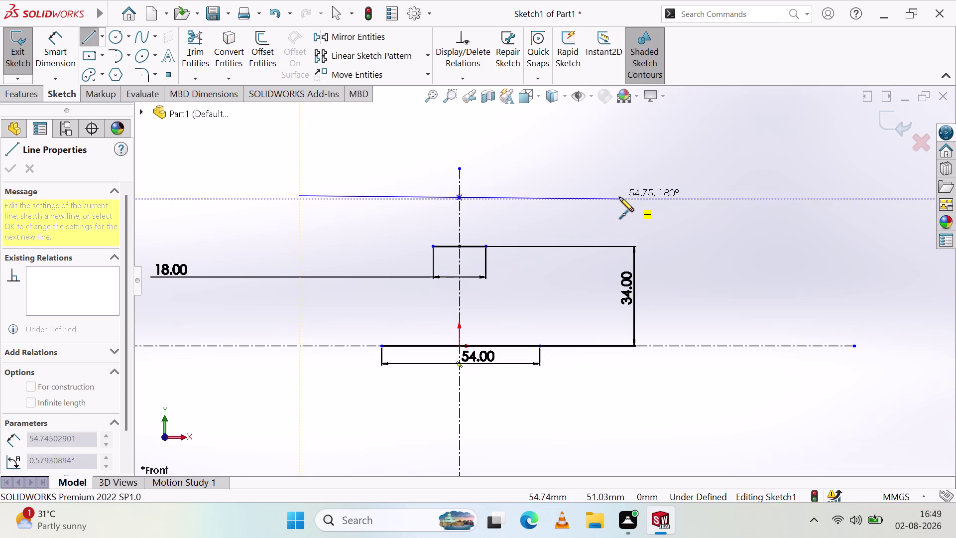
click(619, 197)
key(Escape)
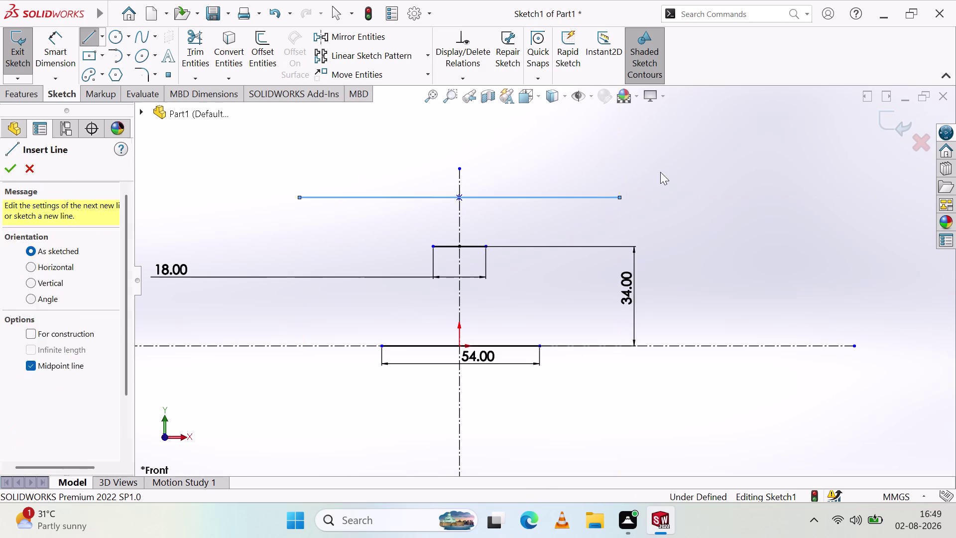
click(69, 46)
click(397, 198)
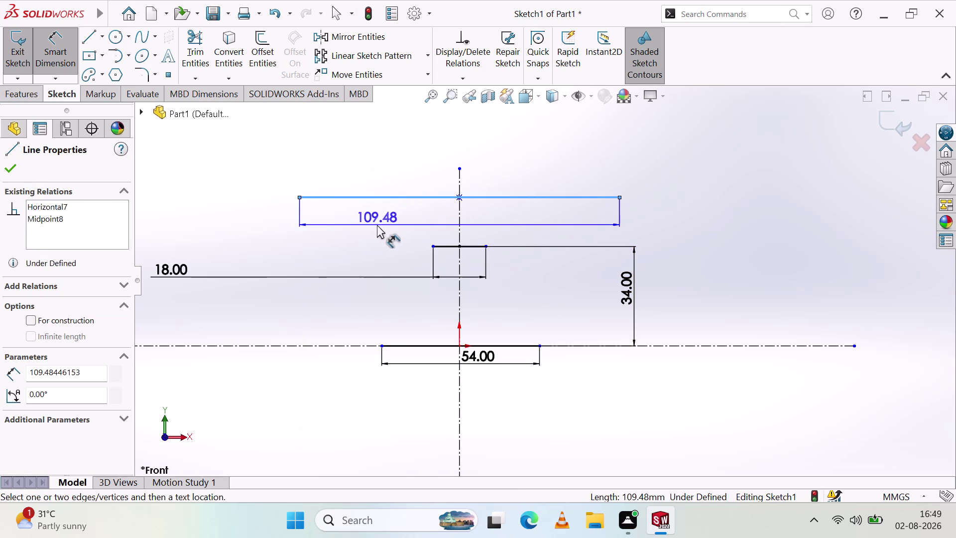
Set the centred top midpoint line's length dimension to 40 mm.
click(360, 227)
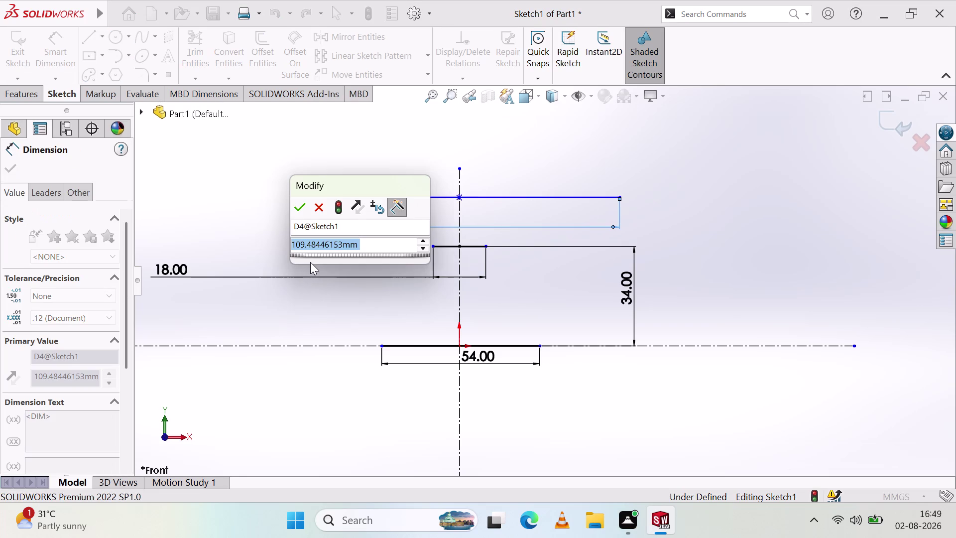
text(40)
key(Return)
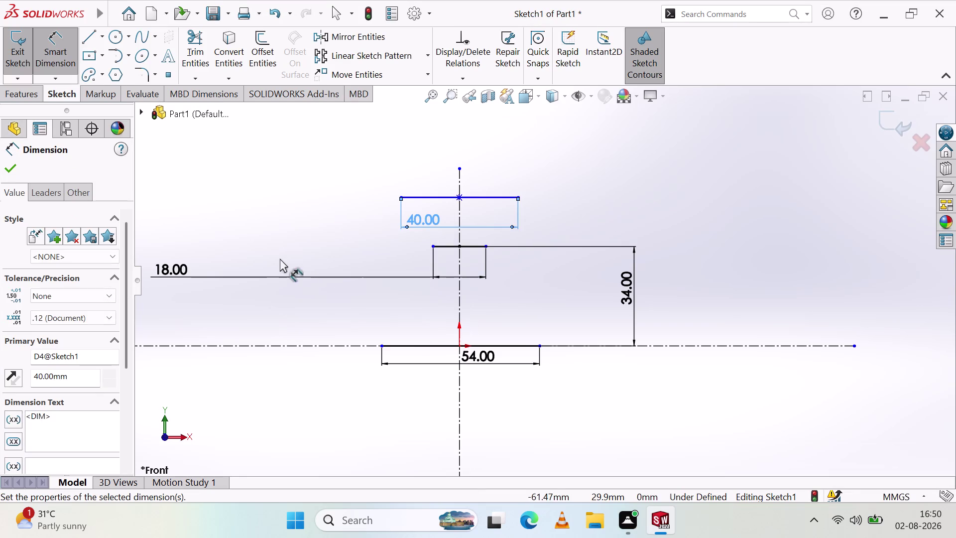
click(371, 209)
click(560, 189)
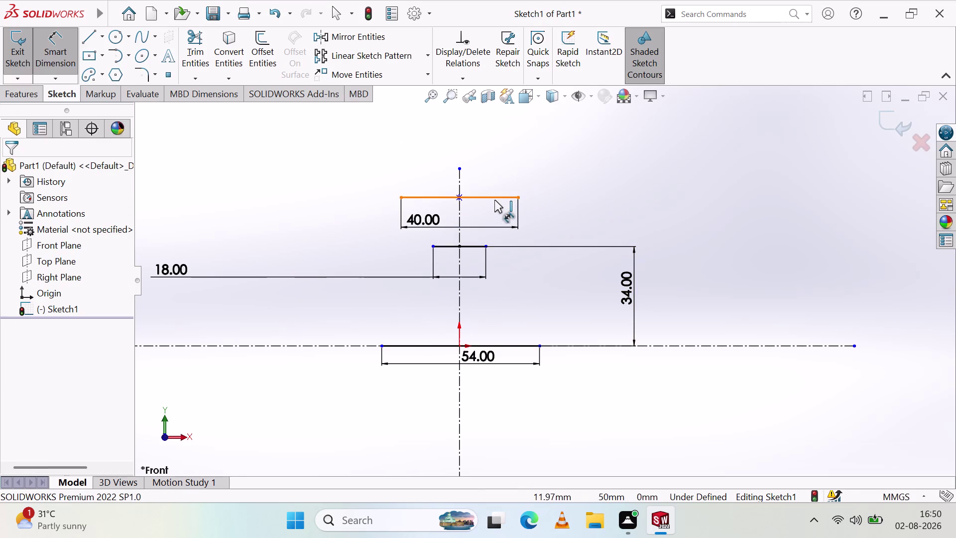
click(458, 196)
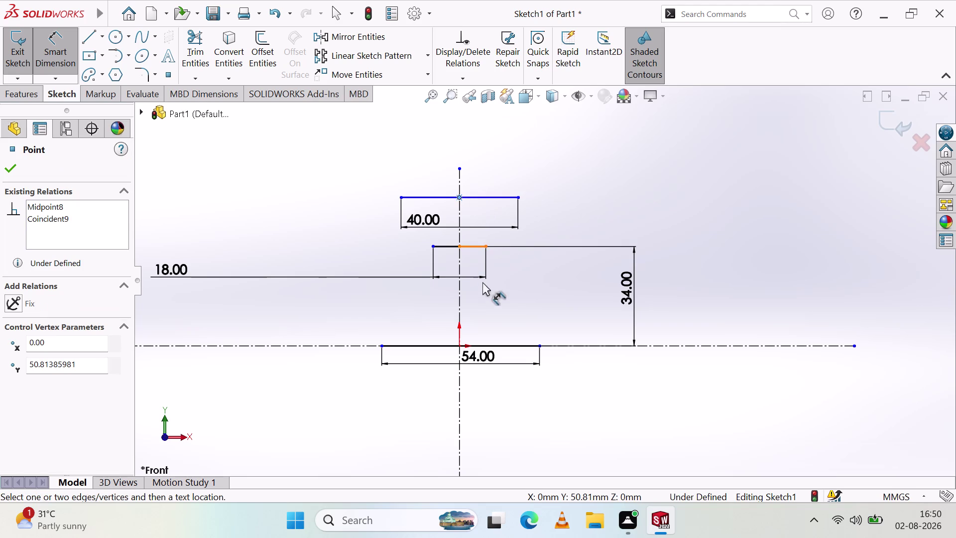
Dimension the 40 mm line's midpoint 50 mm above the origin, placed at left.
click(460, 345)
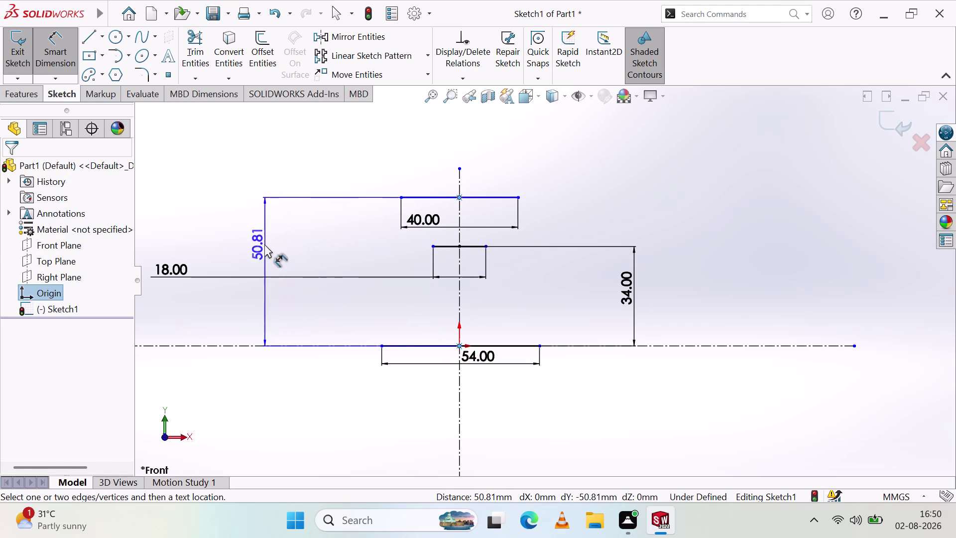
click(265, 244)
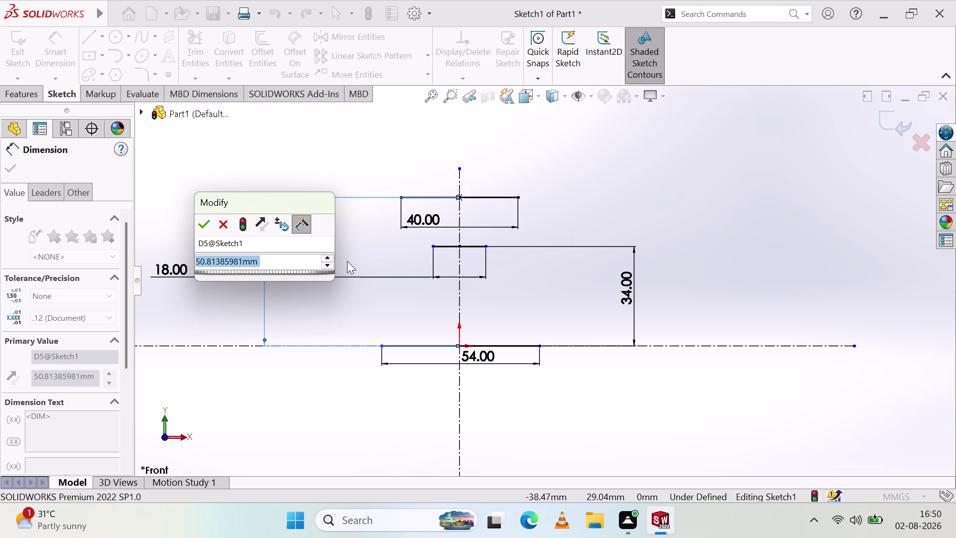
text(50)
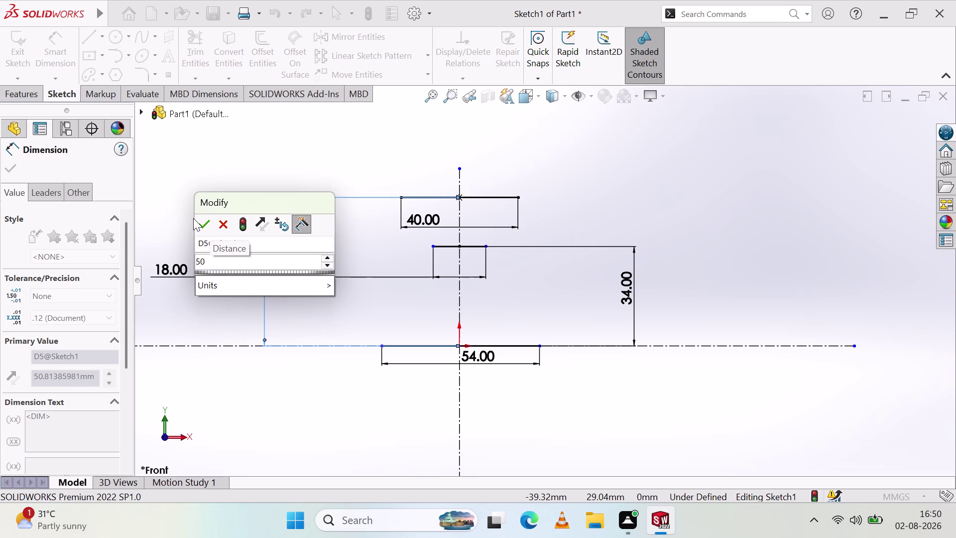
click(198, 223)
click(301, 251)
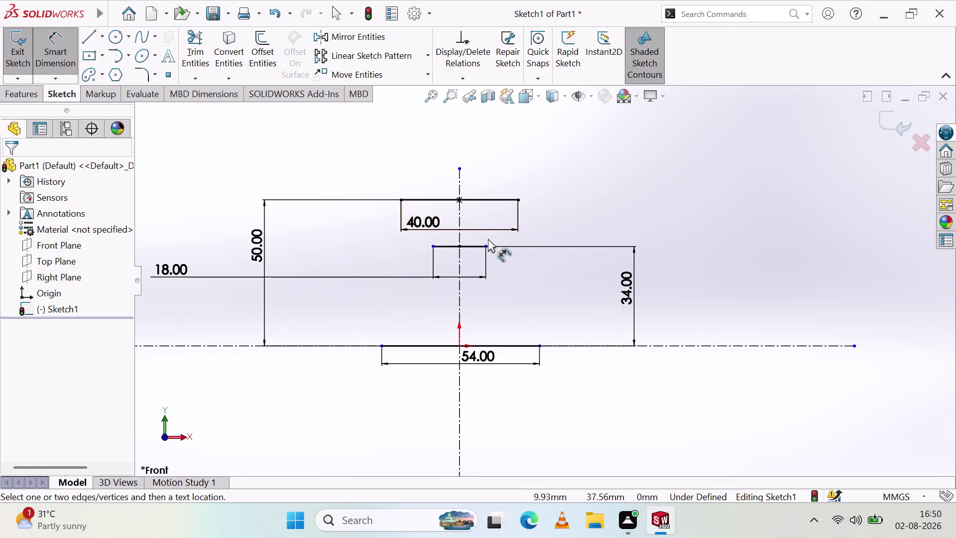
scroll(down, 3)
scroll(up, 3)
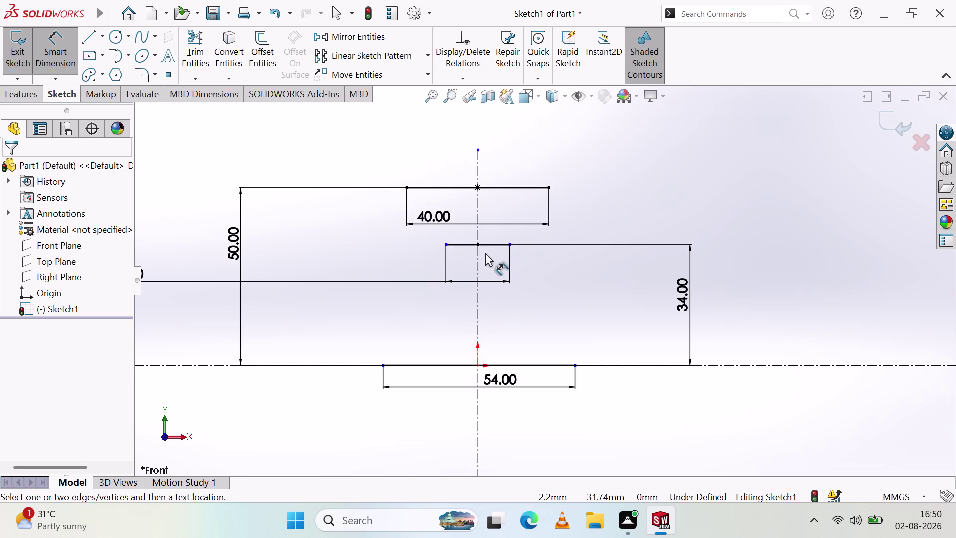
scroll(up, 3)
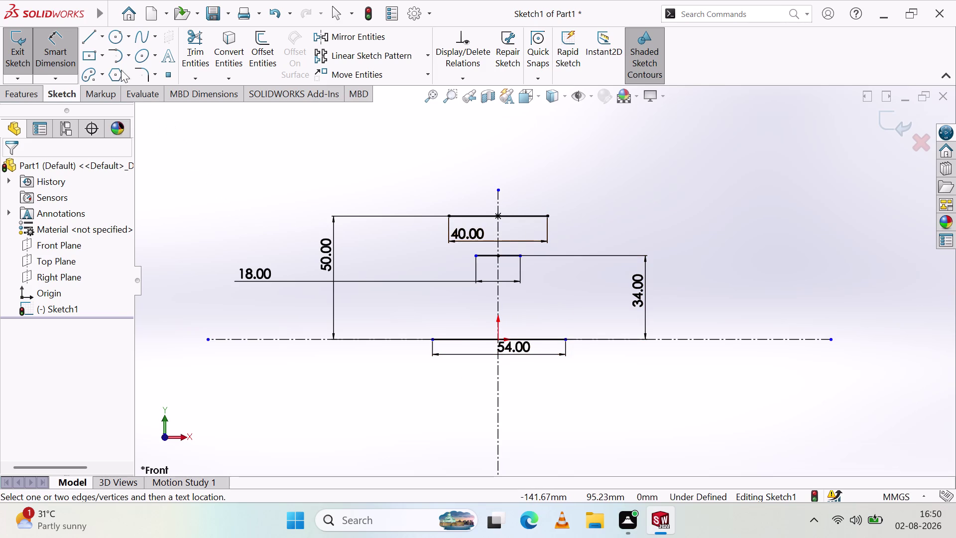
Draw a vertical line up from the base line's right endpoint after discarding a misplaced line.
click(85, 31)
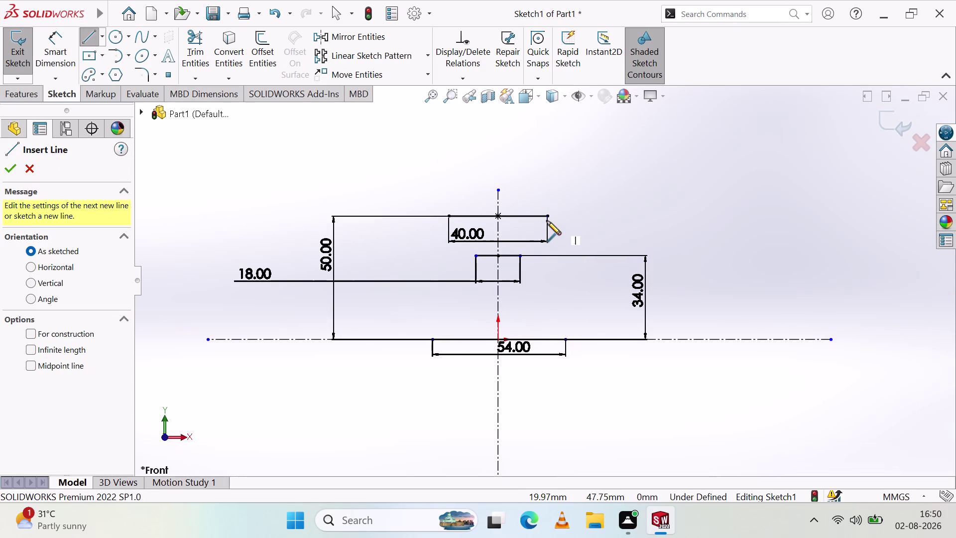
click(546, 215)
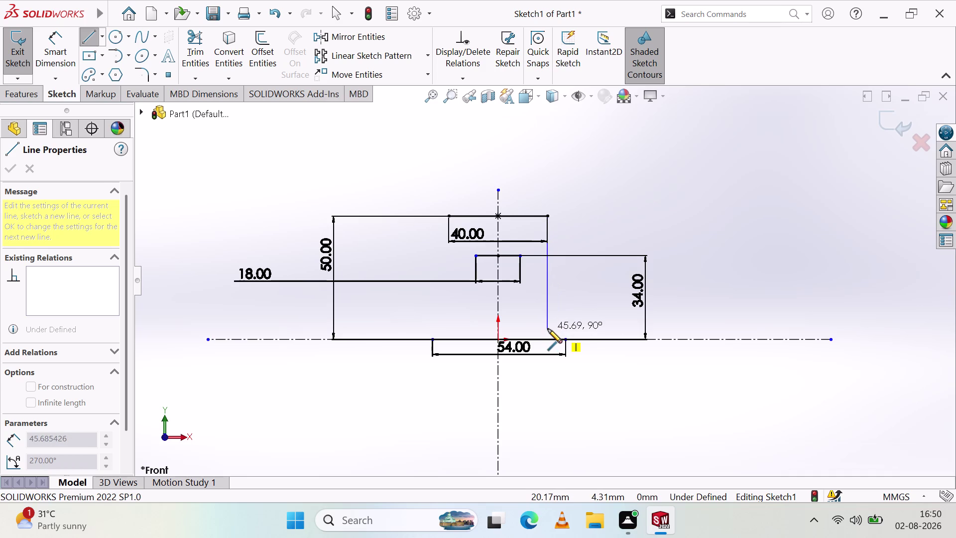
key(Escape)
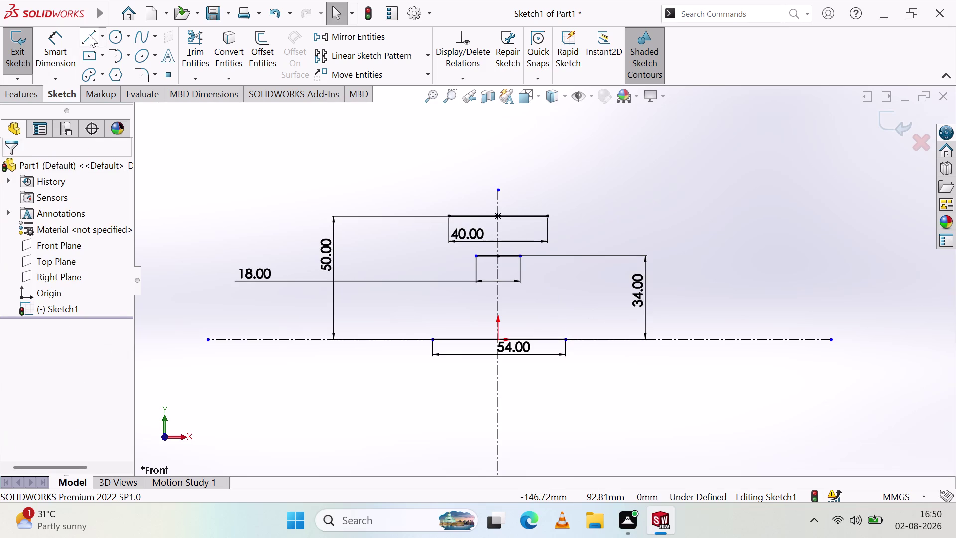
click(88, 35)
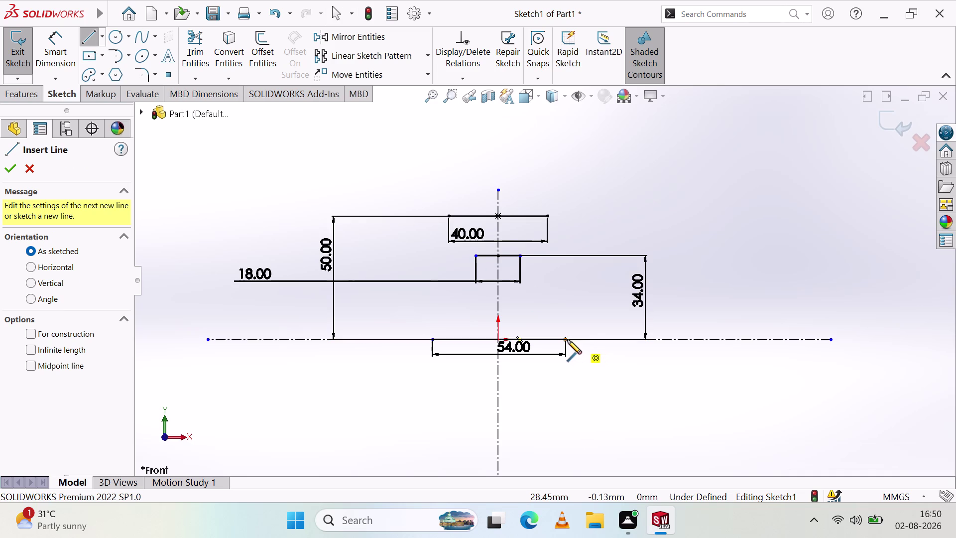
click(564, 339)
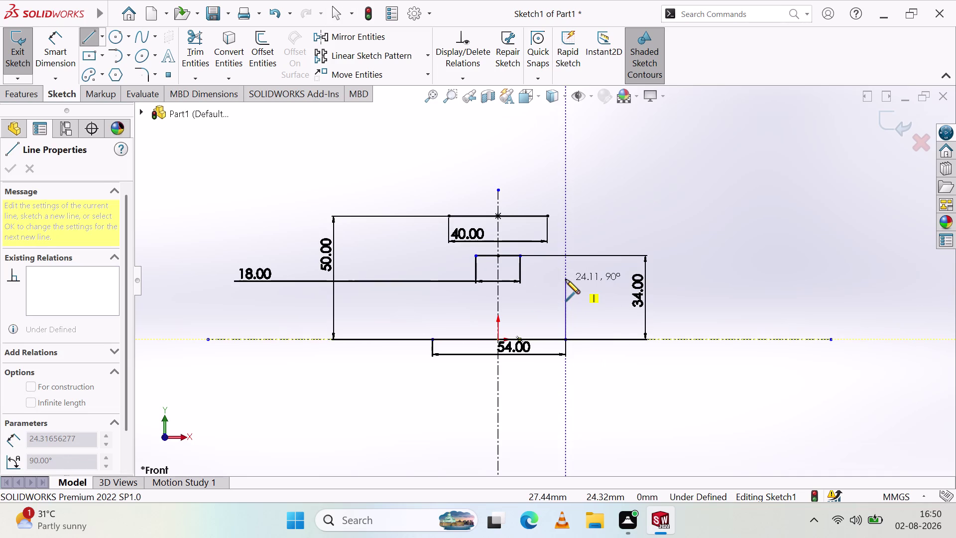
click(566, 280)
key(Escape)
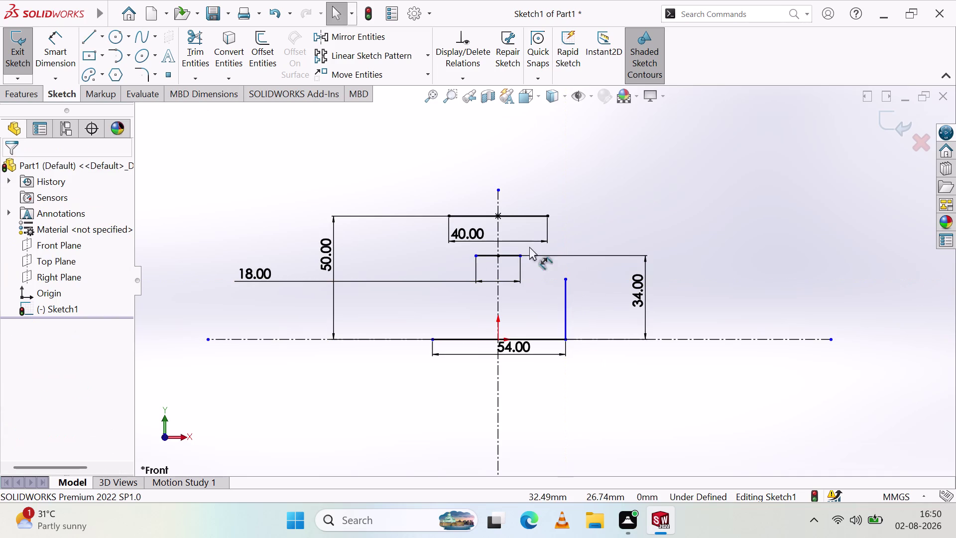
click(74, 45)
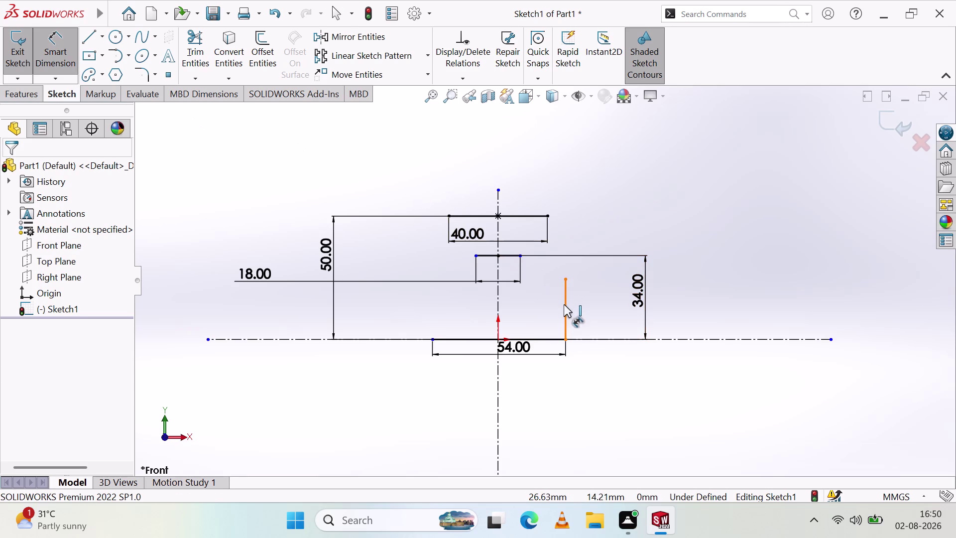
Dimension the right vertical line to 15 mm and move the label below the base.
click(564, 304)
click(591, 306)
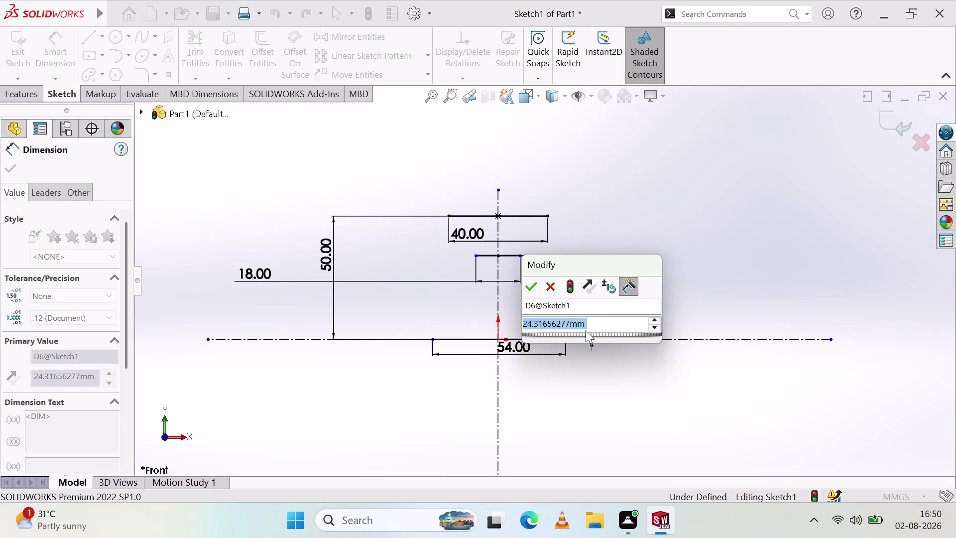
text(15)
key(Return)
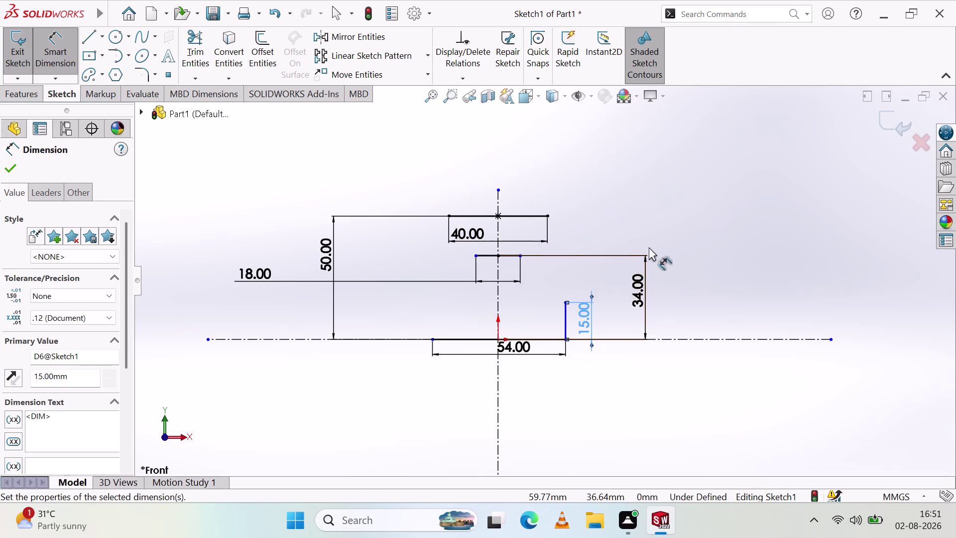
click(664, 241)
drag(585, 323, 600, 333)
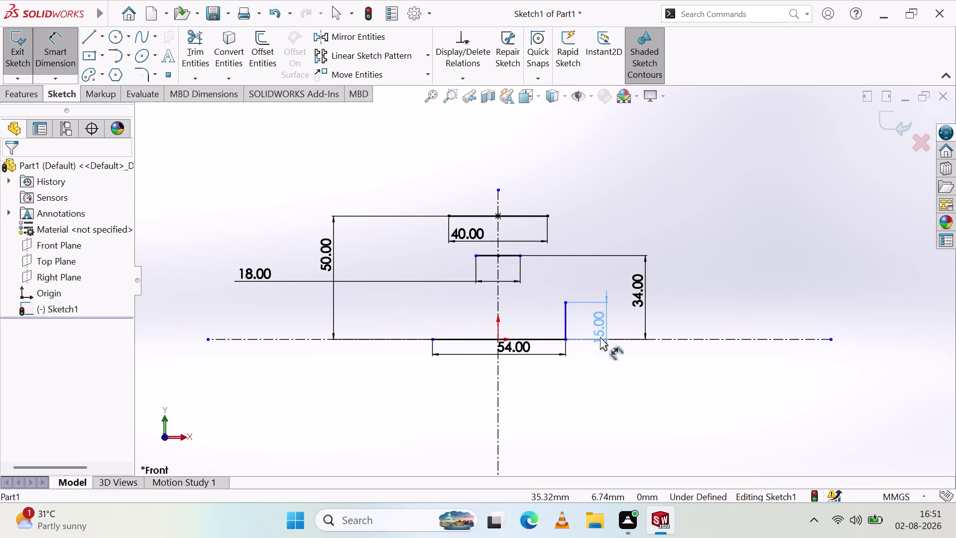
drag(600, 333, 592, 378)
click(614, 375)
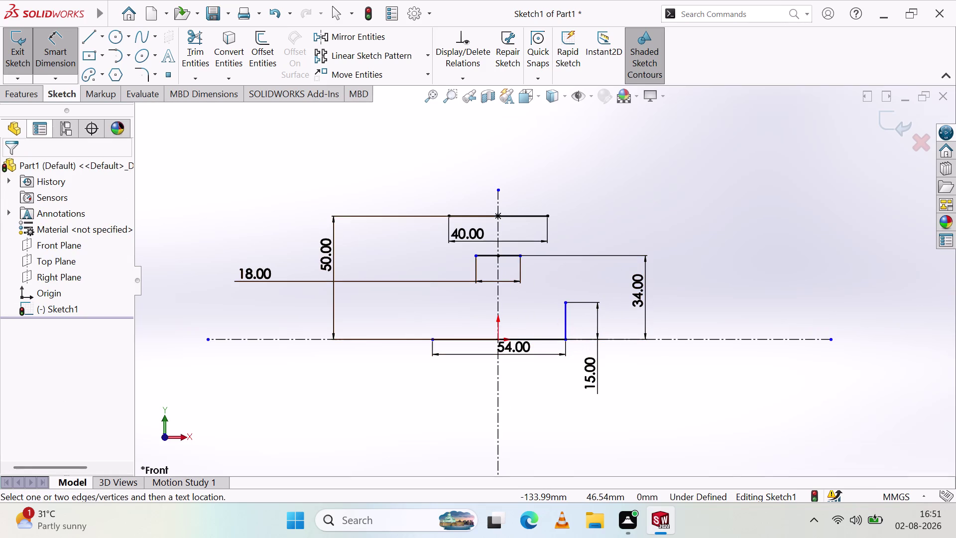
Draw a vertical line up from the base line's left endpoint.
click(83, 33)
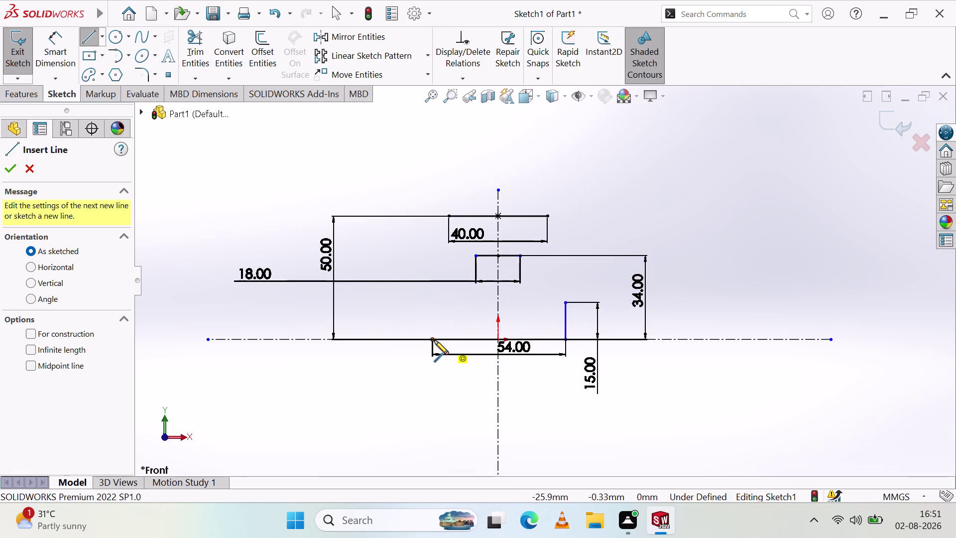
click(433, 339)
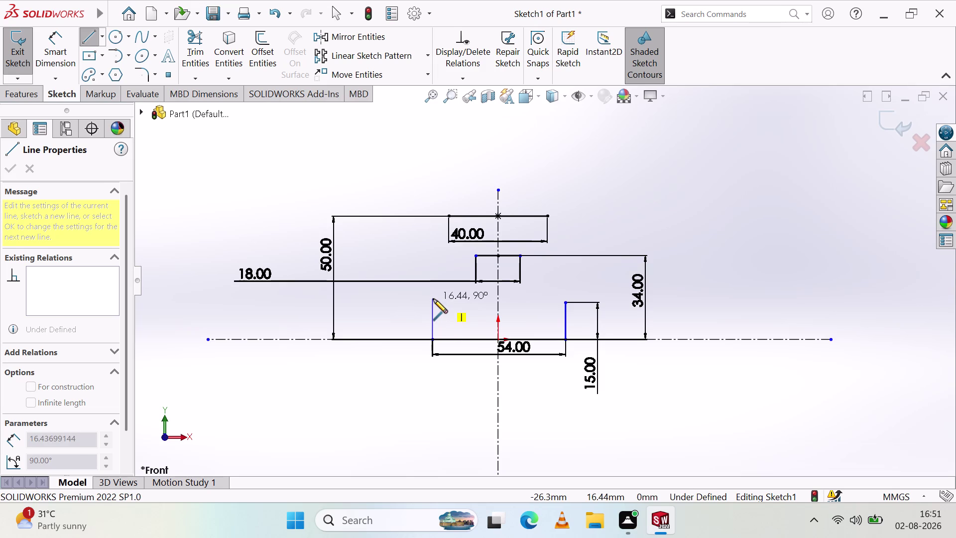
click(433, 298)
key(Escape)
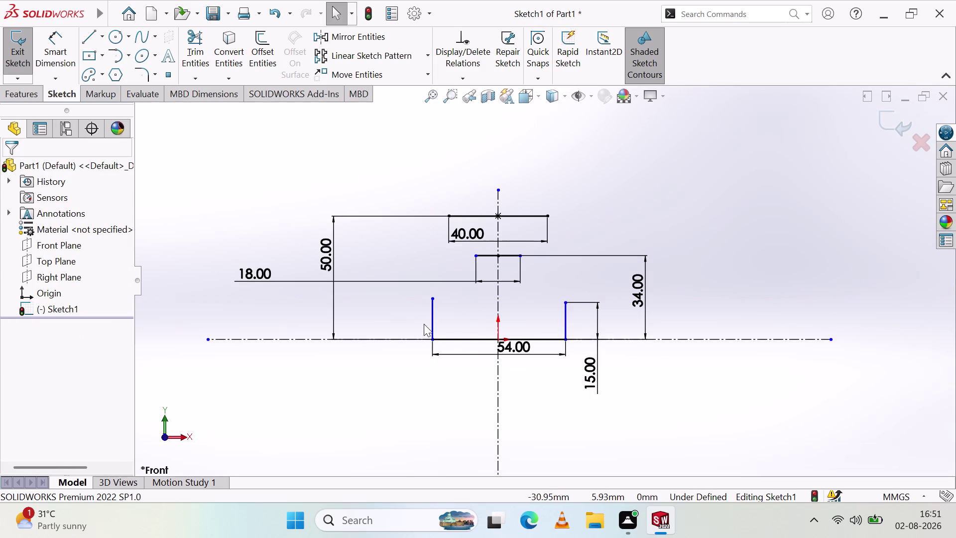
click(59, 54)
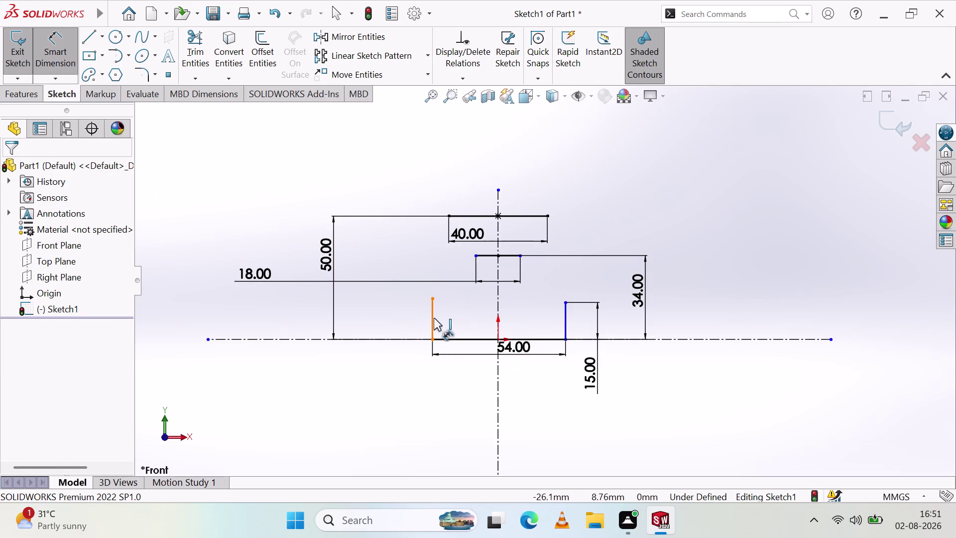
Dimension the left vertical line at the base line's end to 15 mm.
click(434, 318)
click(386, 387)
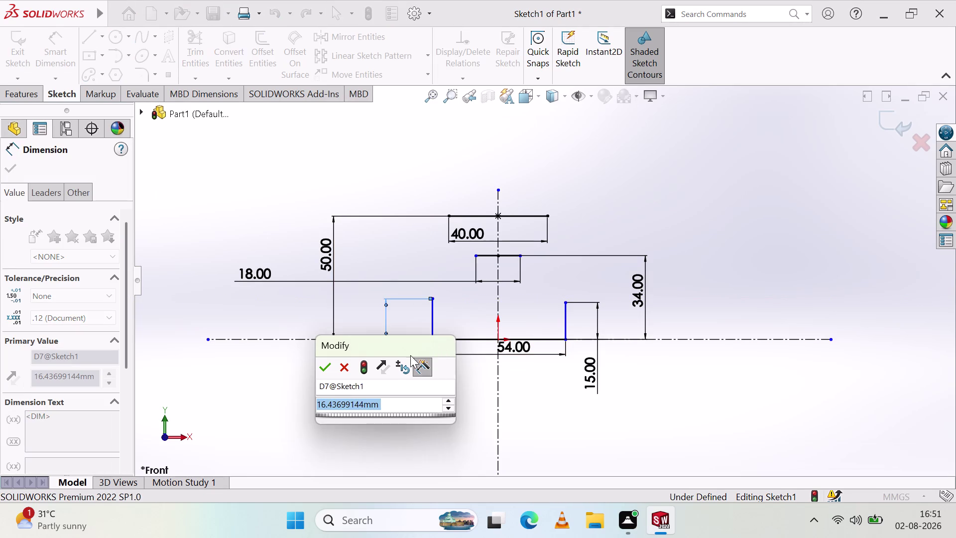
key(1)
key(5)
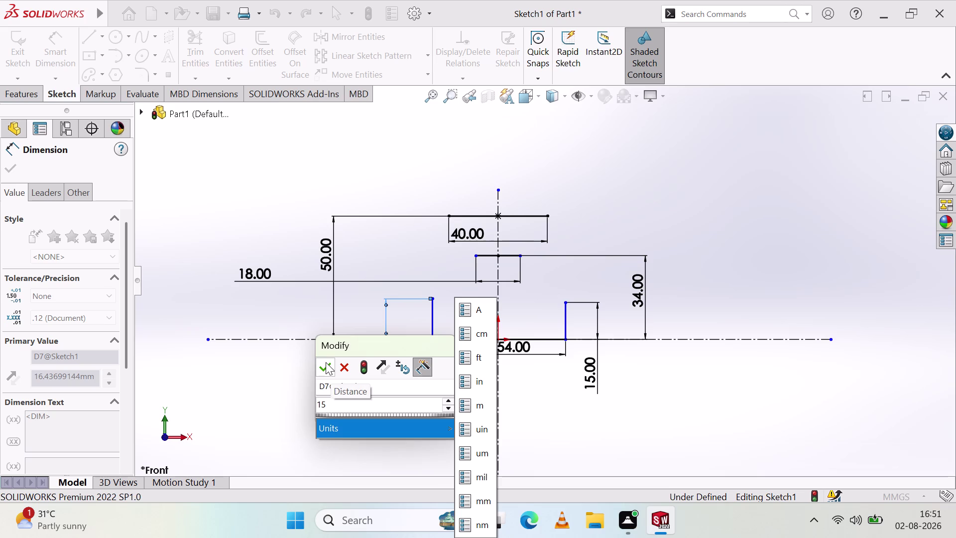
click(327, 363)
click(438, 418)
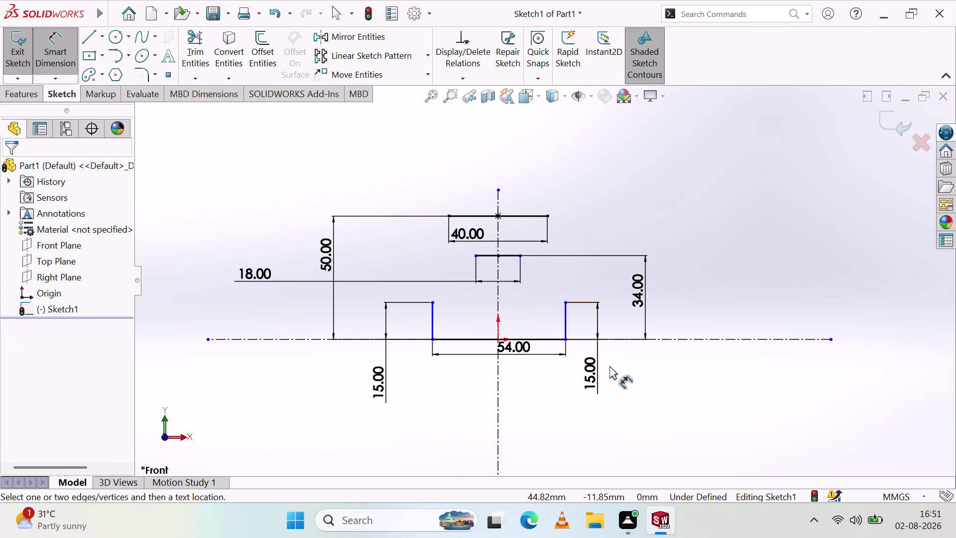